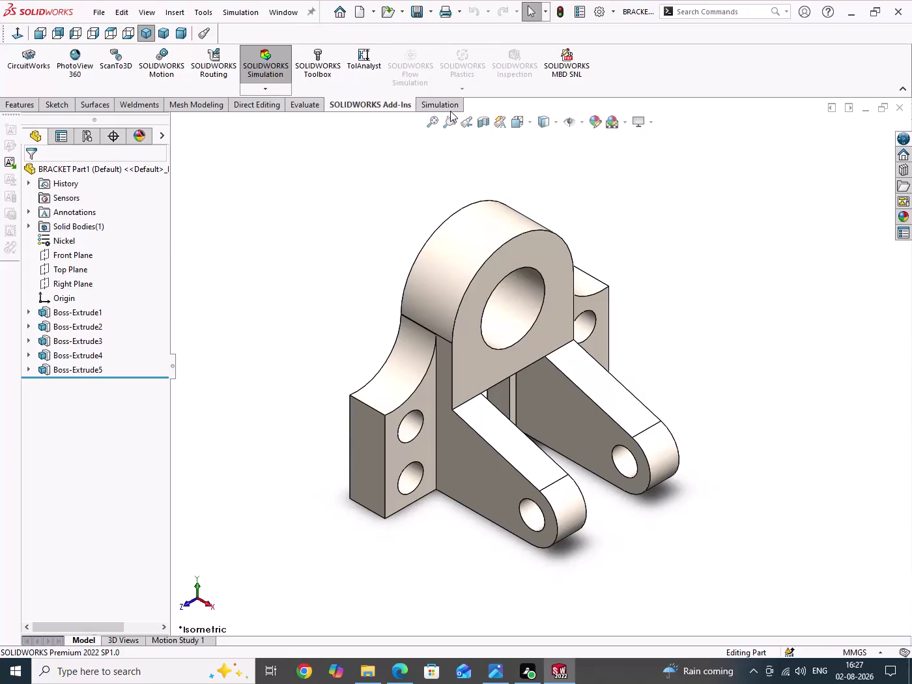
Add a new Static study, Static 1, to the bracket part and bring up its material library.
click(451, 109)
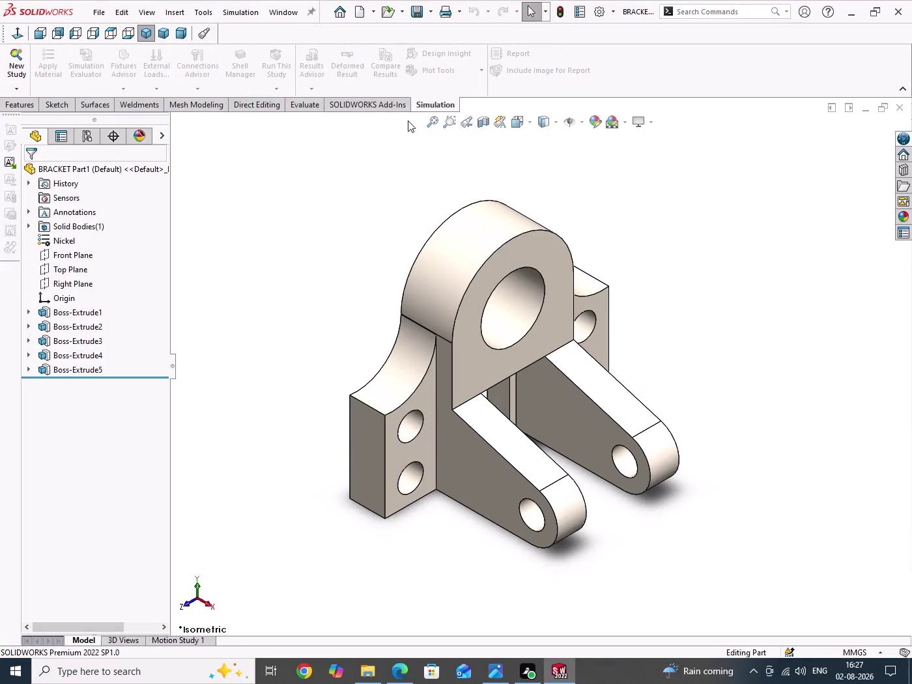
click(19, 65)
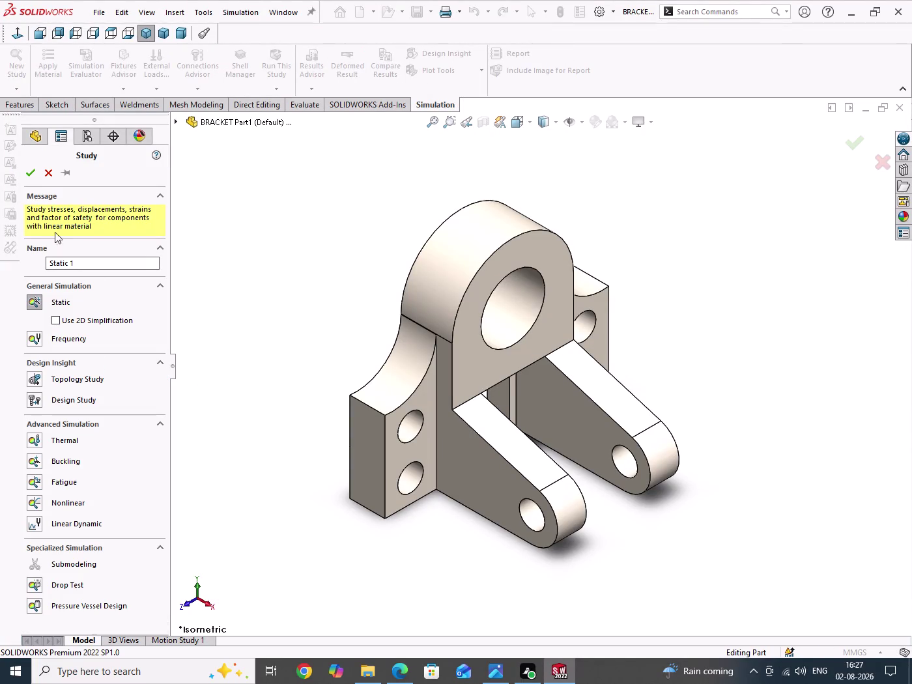
click(31, 175)
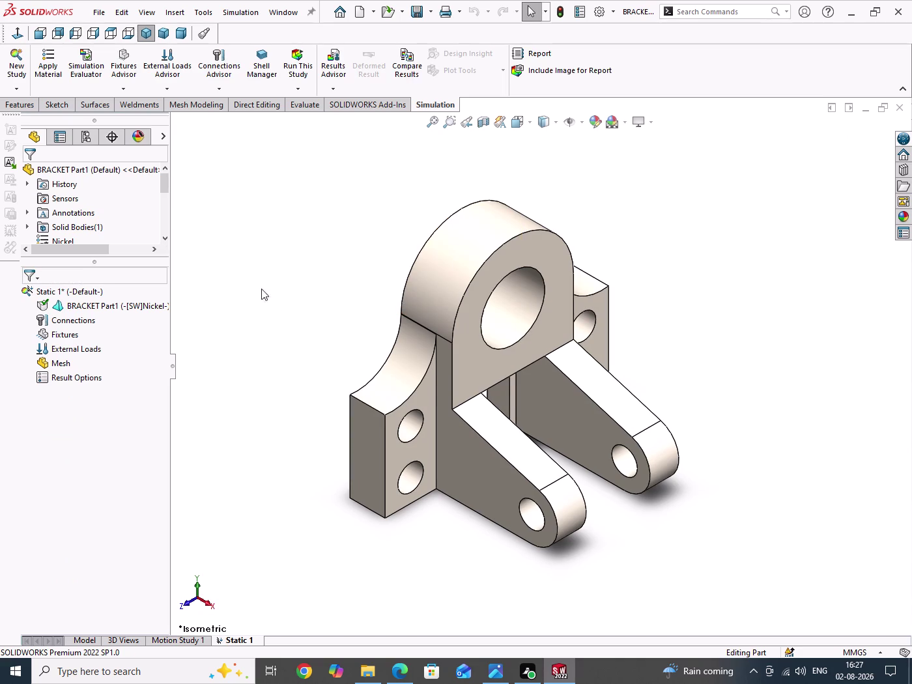
click(45, 68)
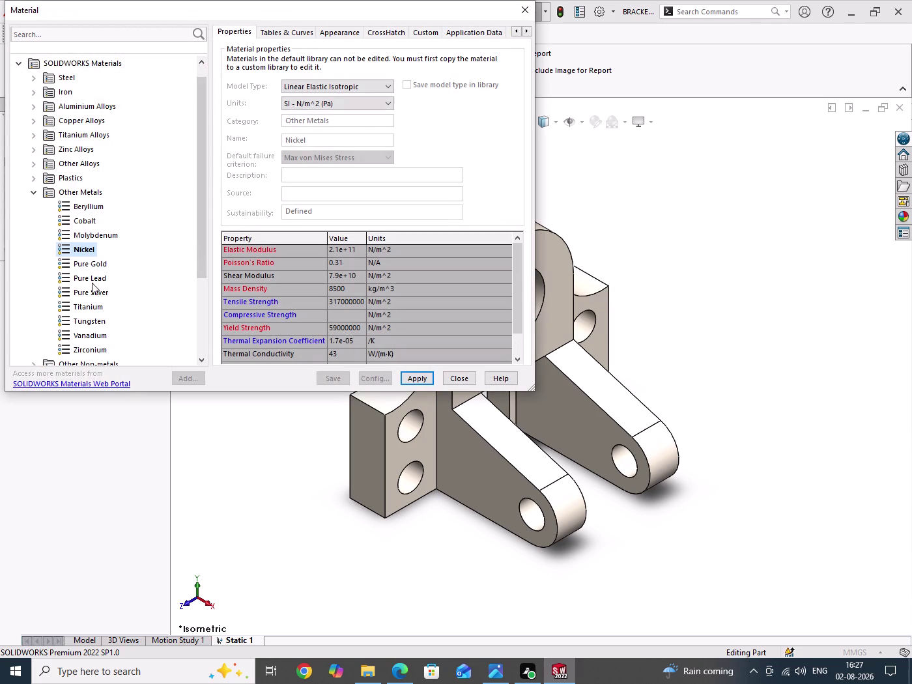
Apply Nickel from the Other Metals library to the bracket in Static 1.
click(88, 321)
scroll(down, 3)
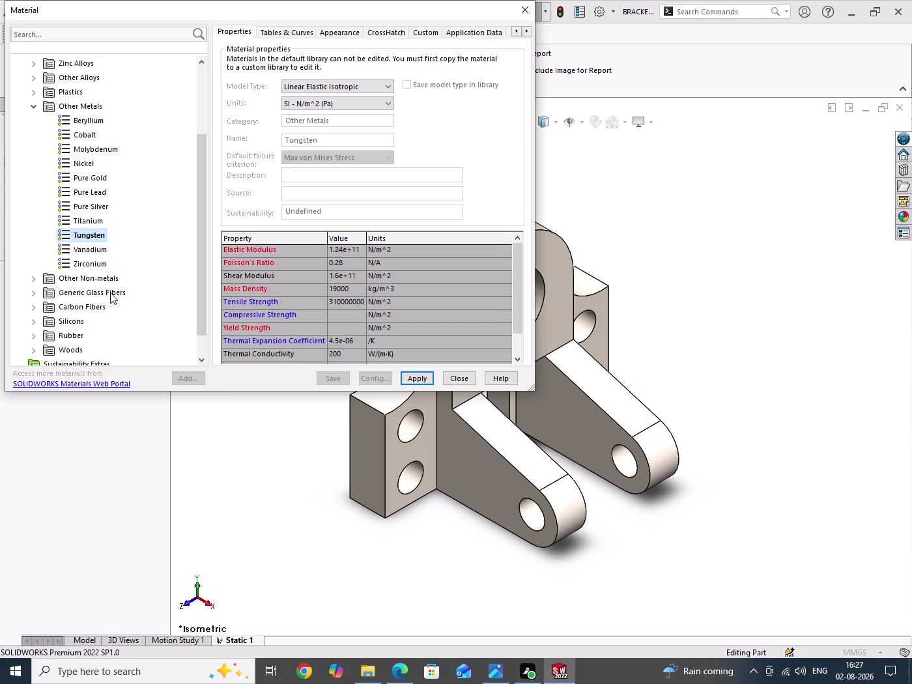
click(85, 165)
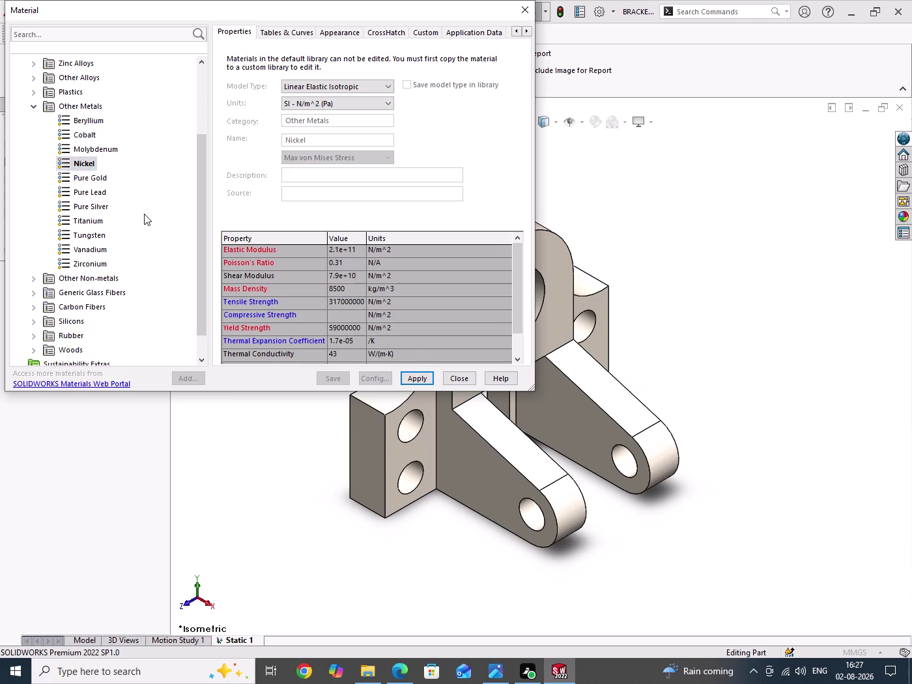
click(414, 381)
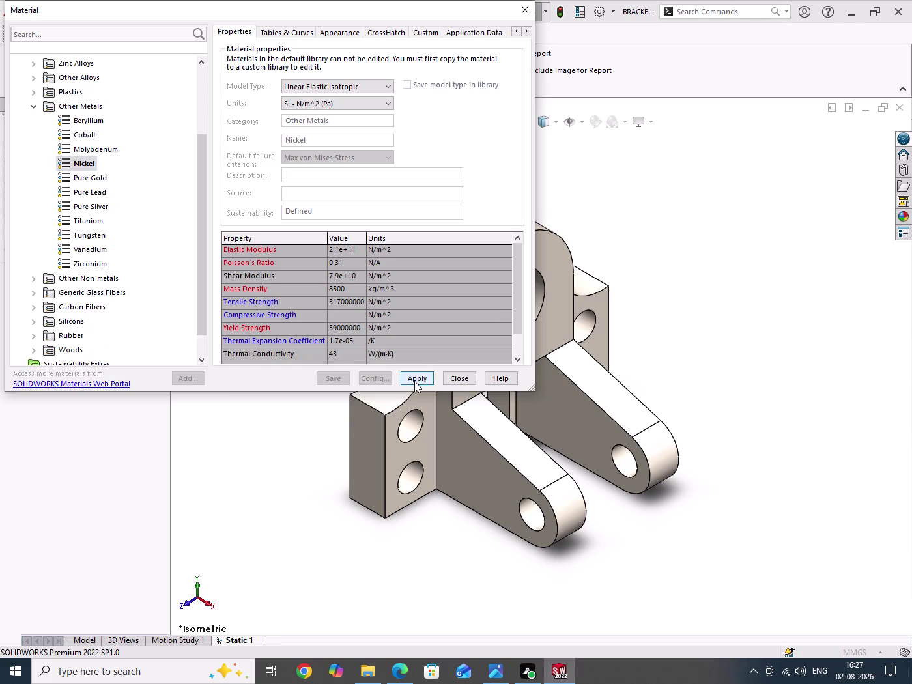
click(464, 382)
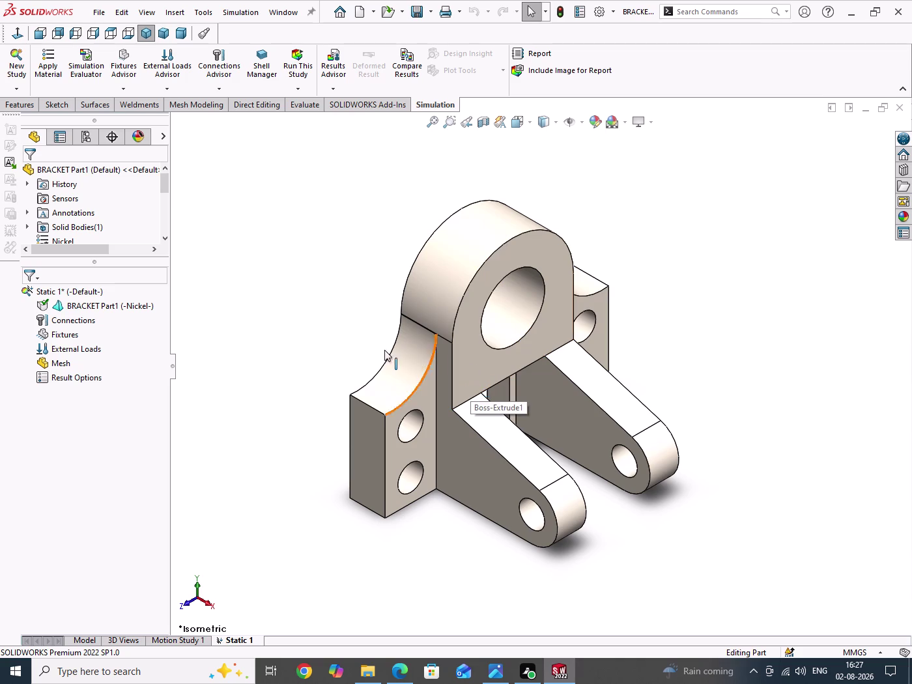
click(130, 92)
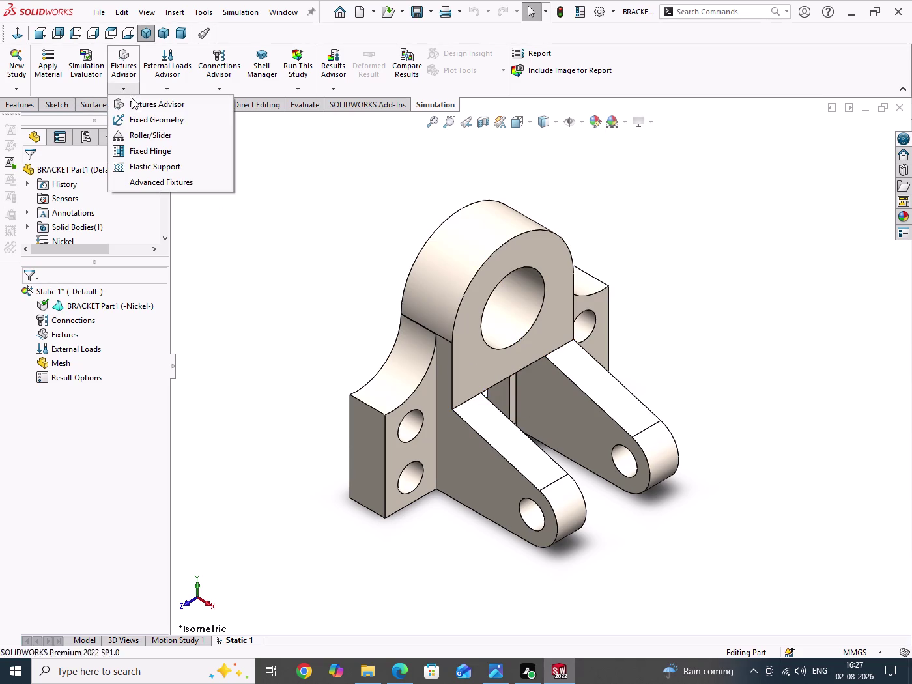
Restrain the four mounting-hole faces with Fixed Geometry (Fixed-1) and return to isometric view.
click(141, 120)
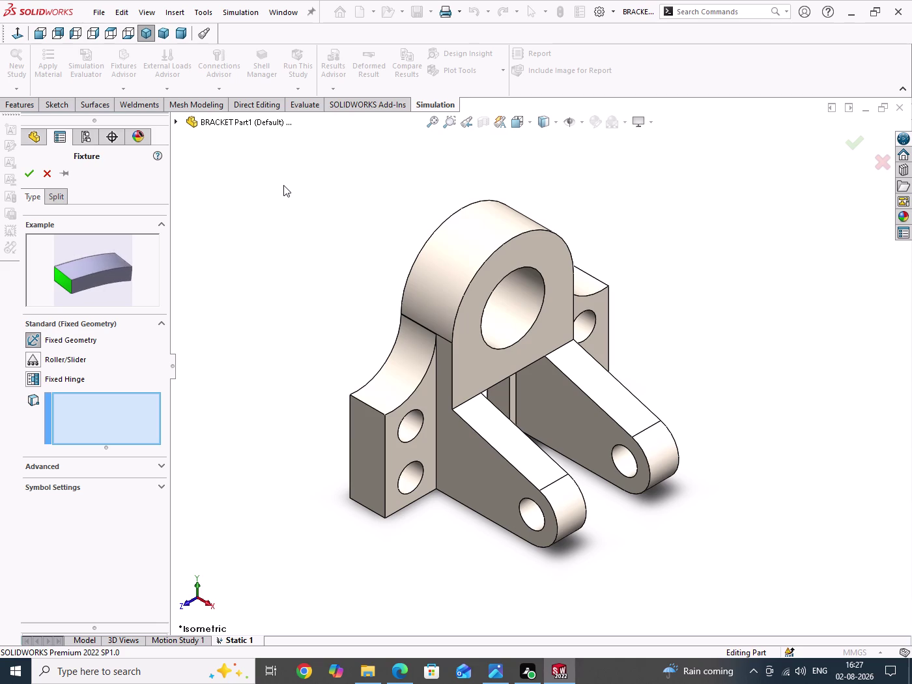
click(413, 430)
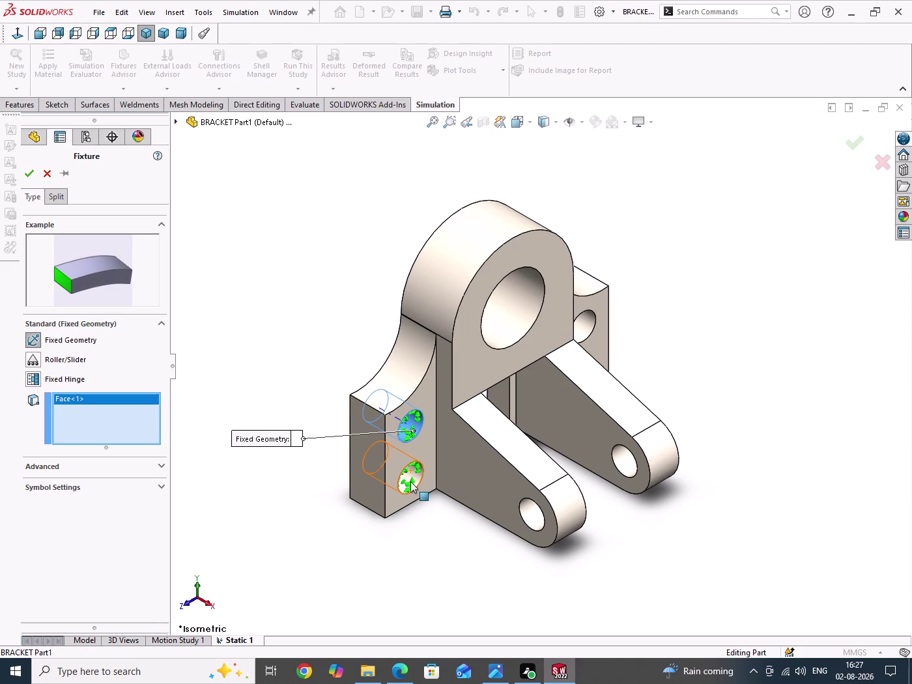
click(410, 482)
middle_drag(726, 489, 642, 470)
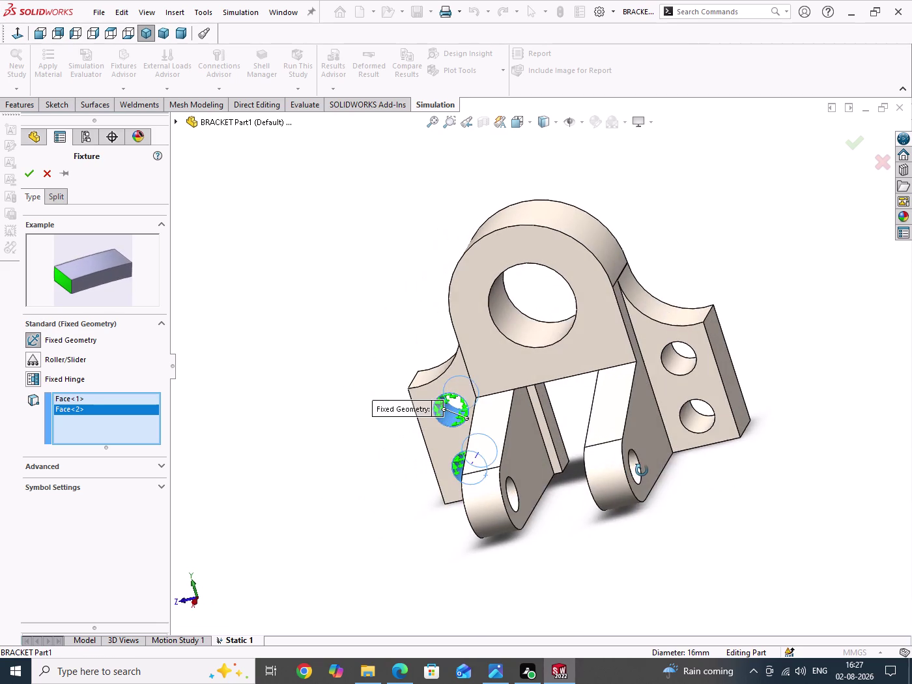
middle_drag(642, 470, 646, 474)
click(703, 419)
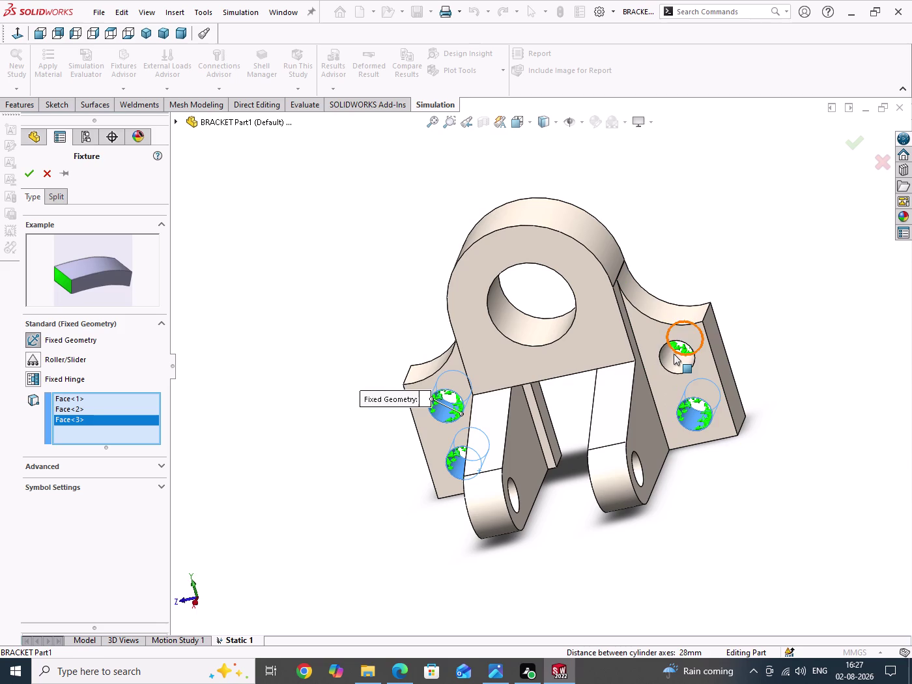
click(673, 358)
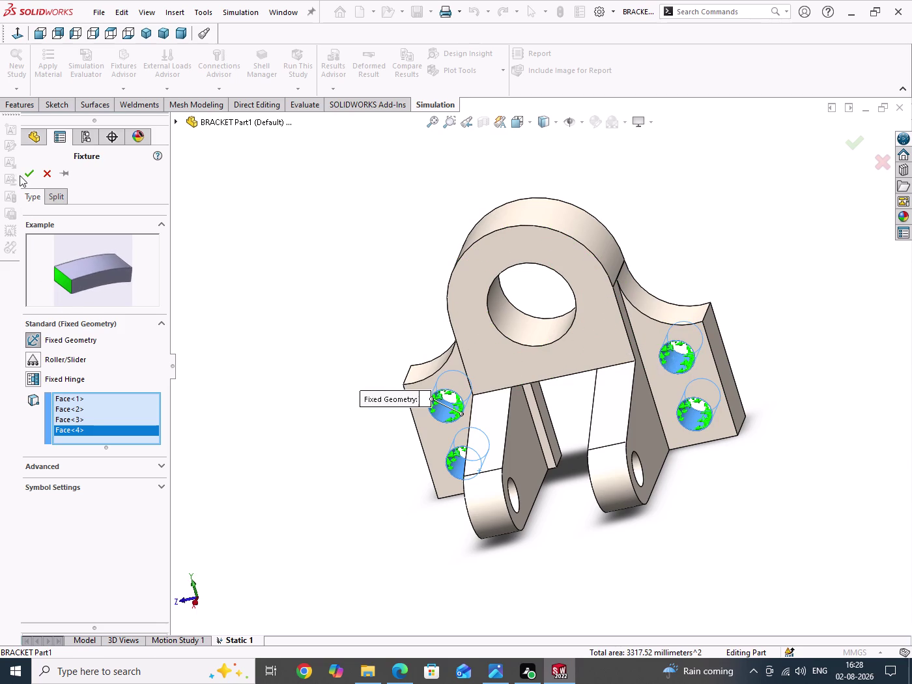
click(26, 175)
click(280, 280)
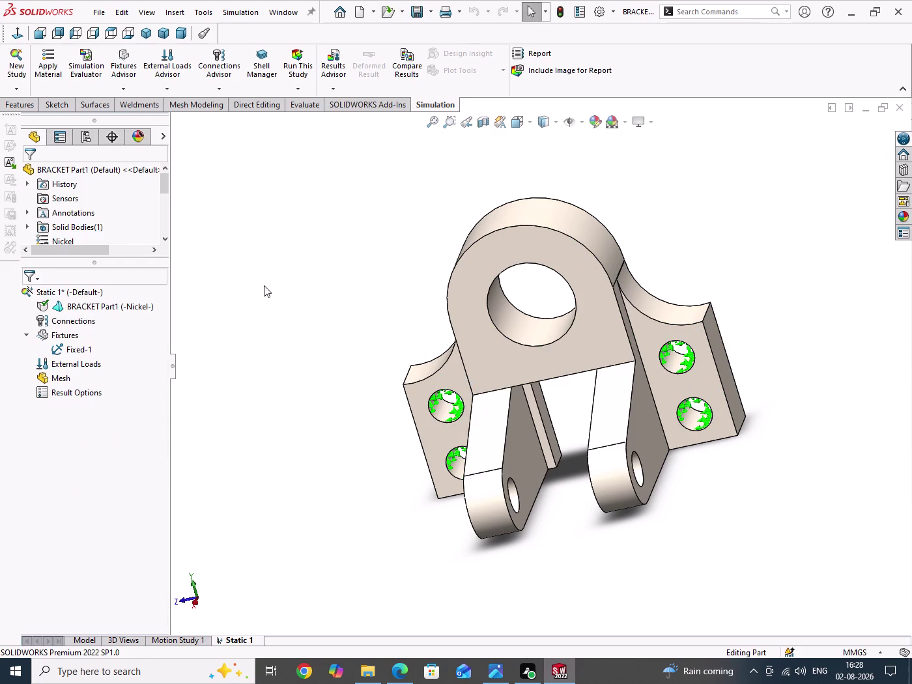
click(150, 35)
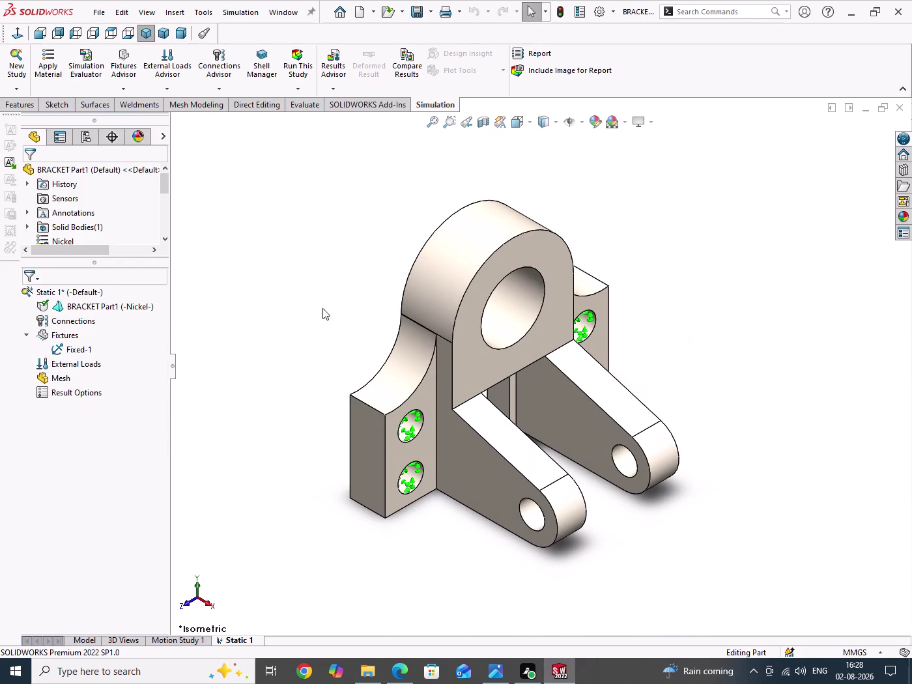
drag(308, 296, 319, 398)
Start a Force load on the two lug hole faces.
click(170, 91)
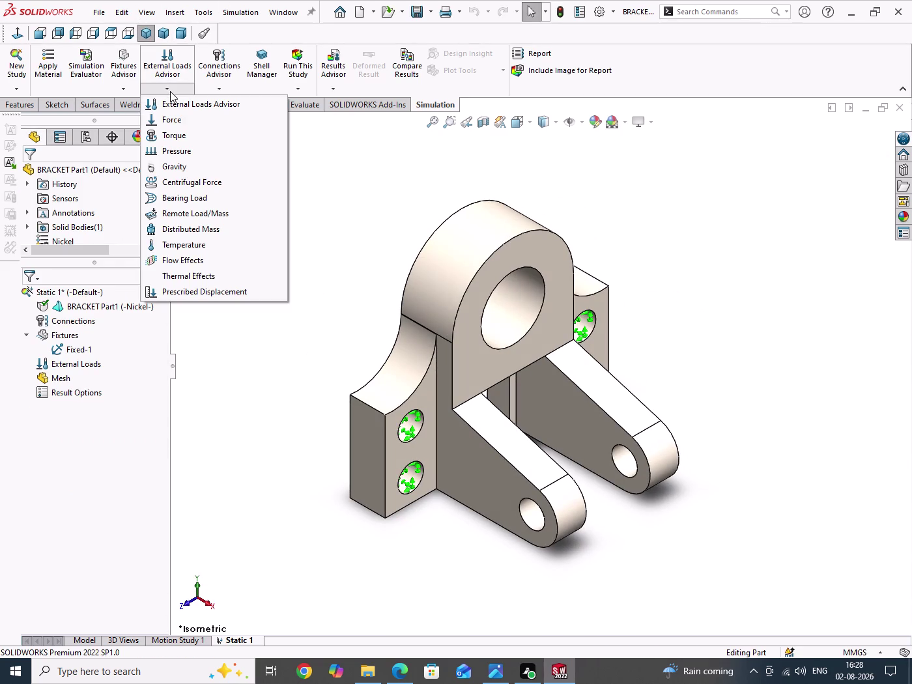
click(178, 122)
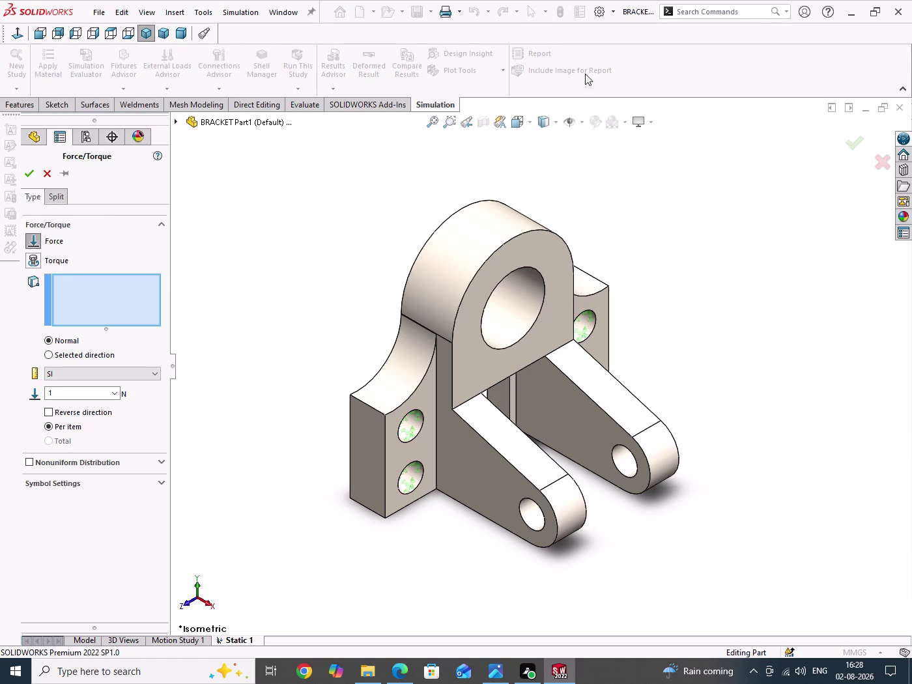
click(529, 518)
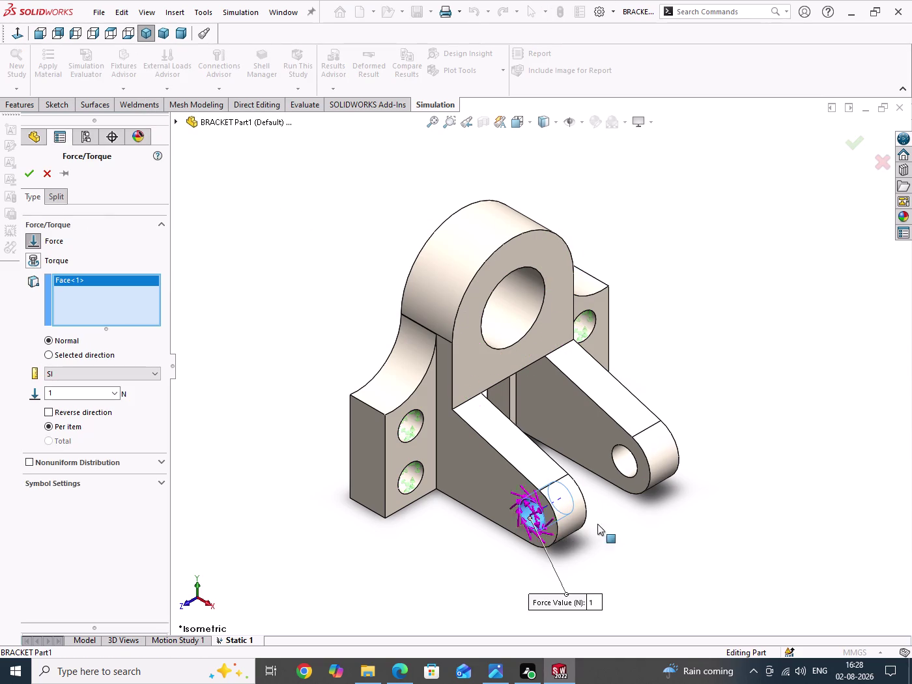
click(627, 463)
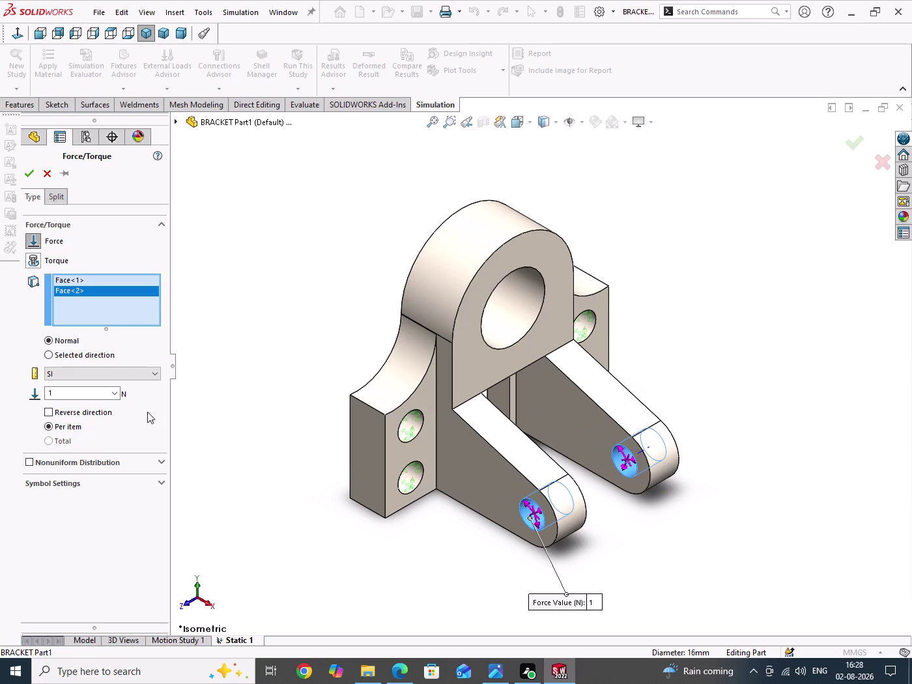
Compute 100 × 9.81 = 981 in Calculator and select the force value box.
double_click(67, 393)
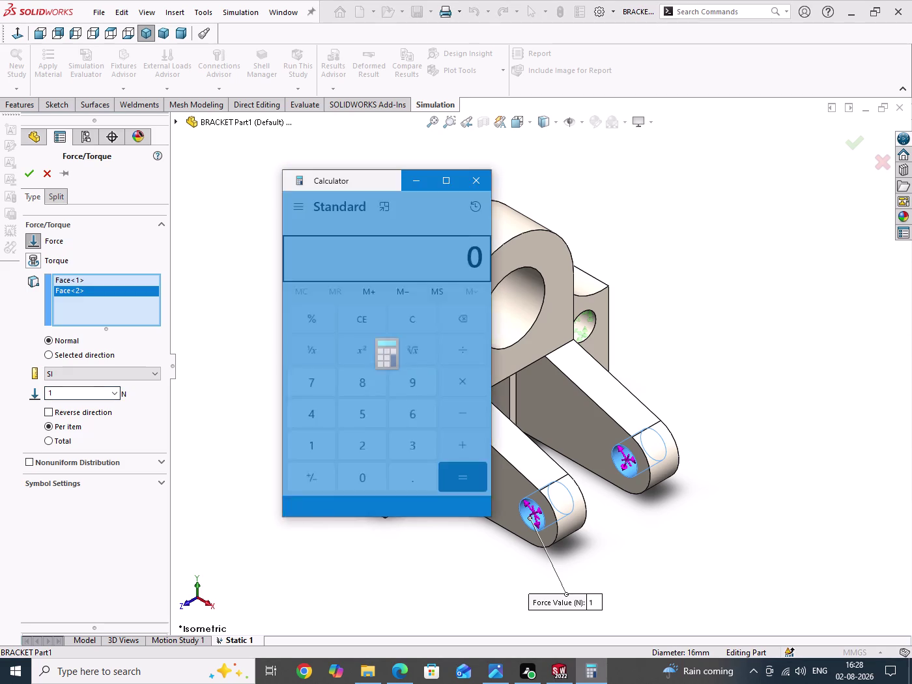
click(328, 462)
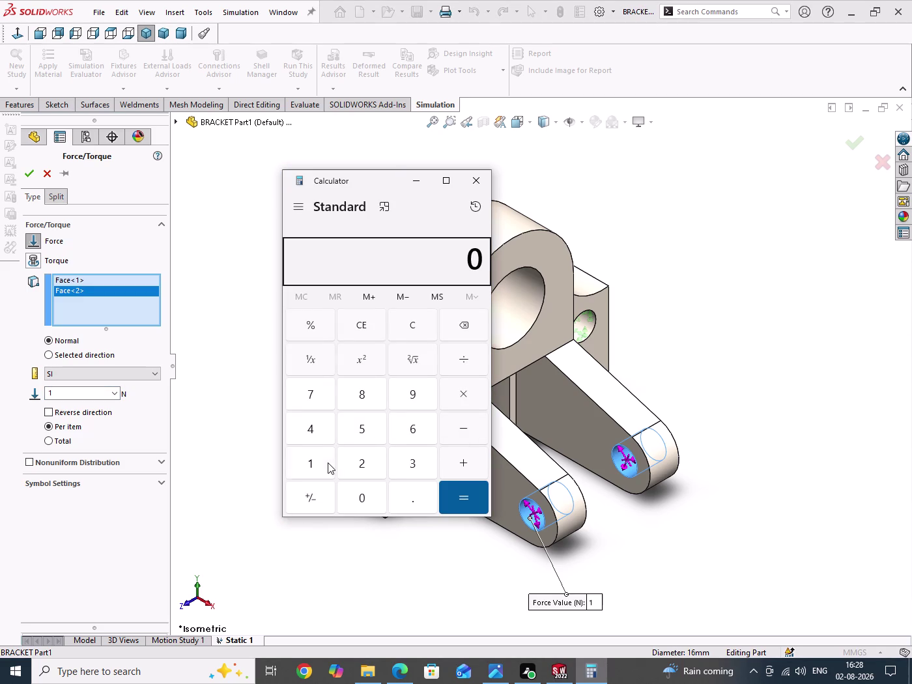
double_click(377, 506)
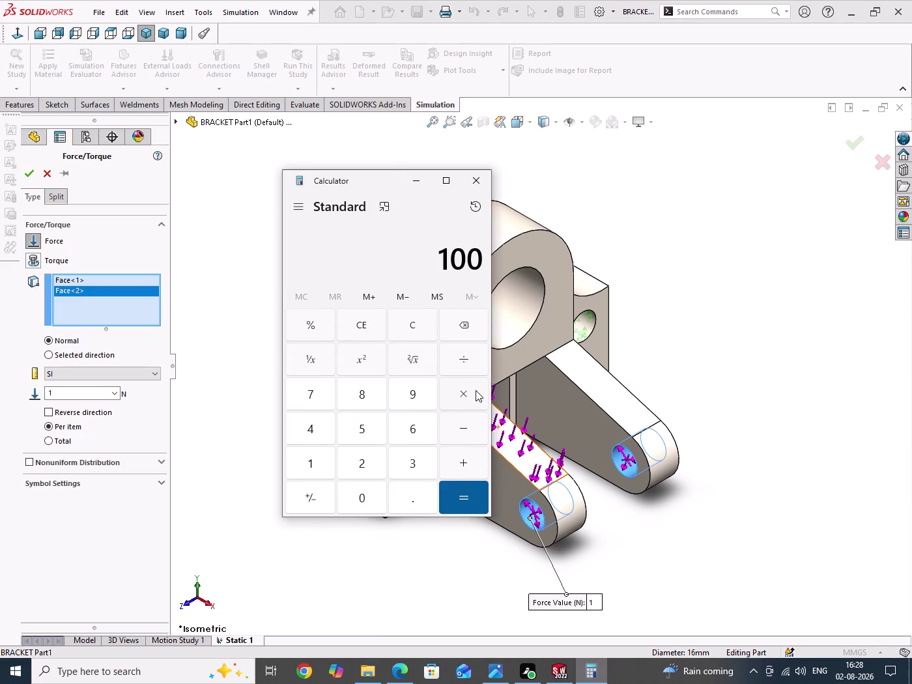
click(475, 391)
click(421, 399)
click(402, 495)
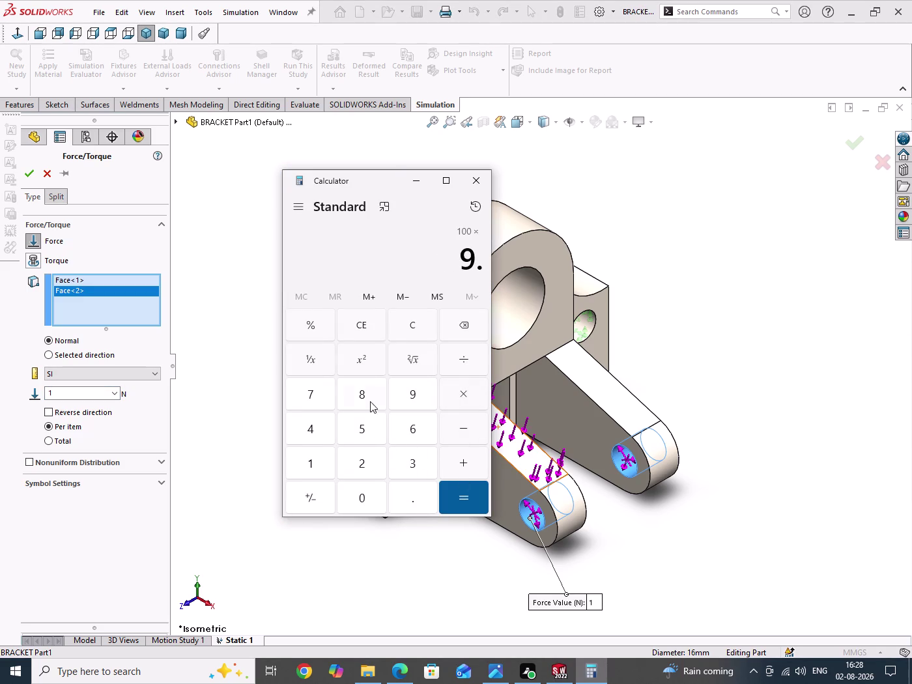
click(368, 393)
click(311, 468)
click(453, 496)
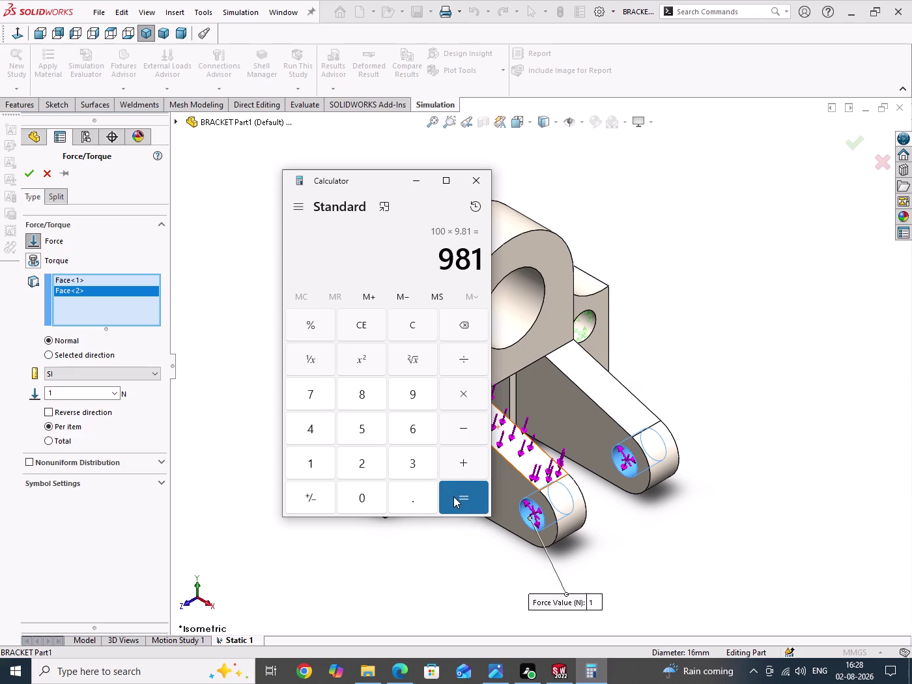
click(416, 182)
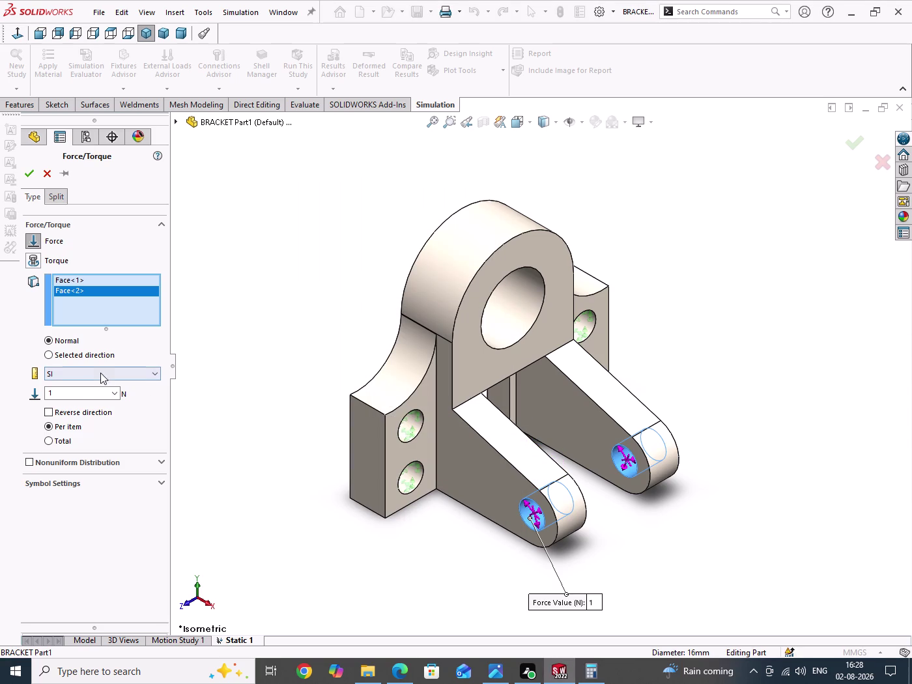
double_click(73, 395)
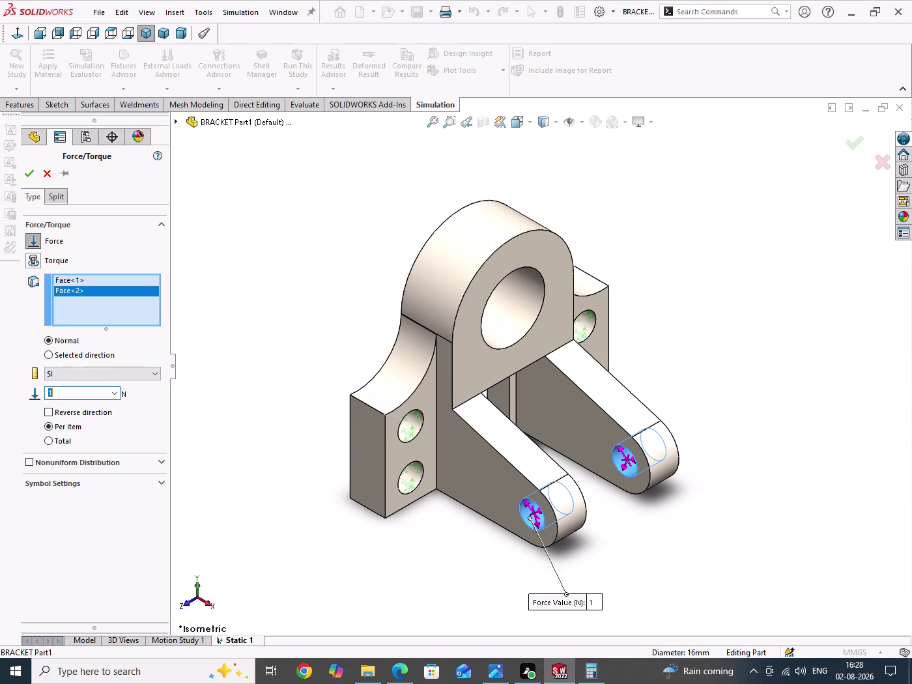
Enter 981, then compute 50 × 9.81 = 490.5 in Calculator.
text(981)
click(593, 674)
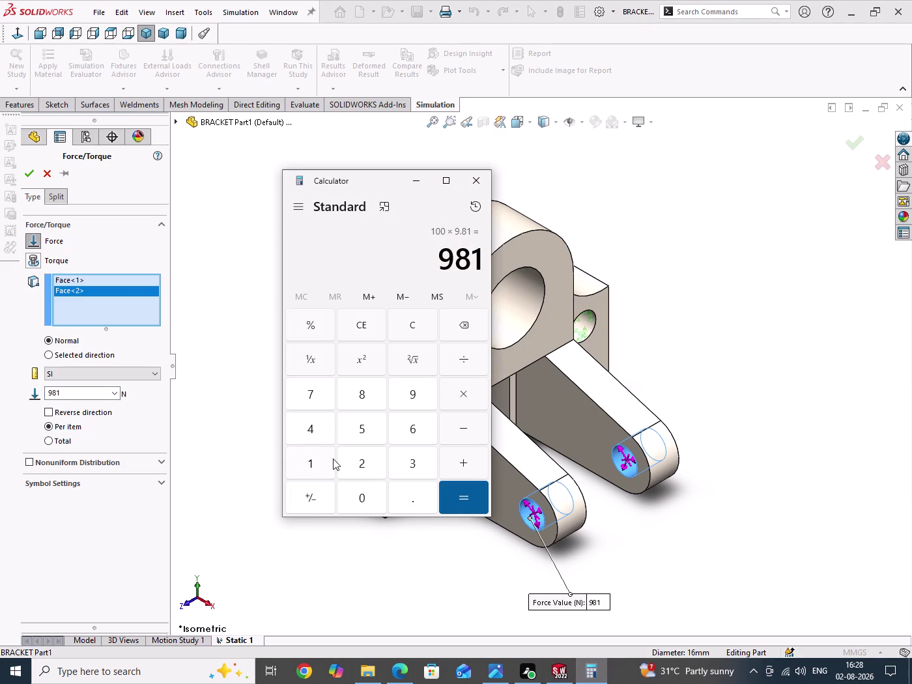
click(349, 319)
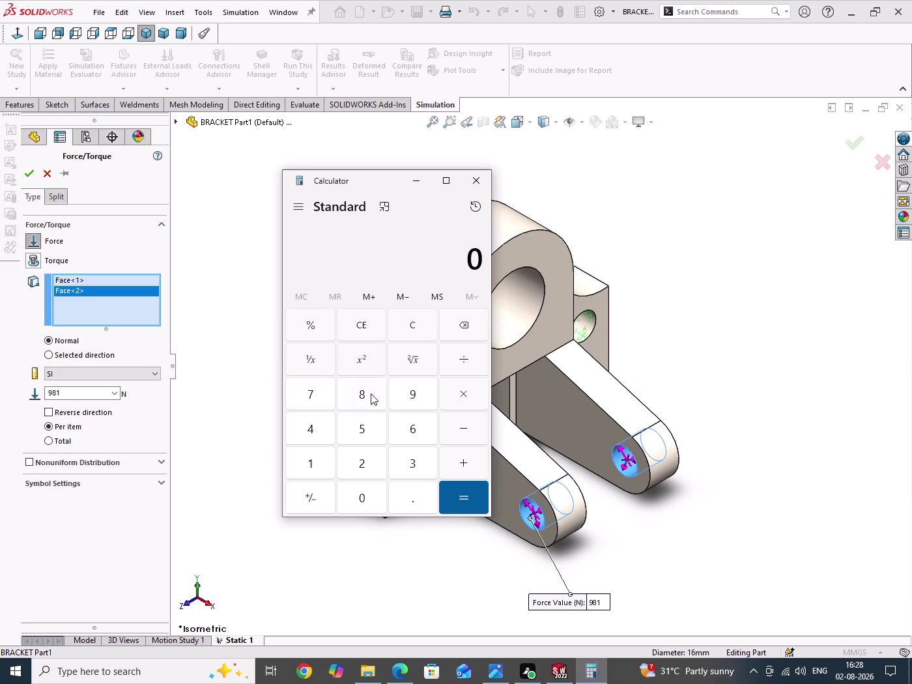
click(374, 424)
click(372, 503)
click(468, 389)
click(395, 385)
click(426, 497)
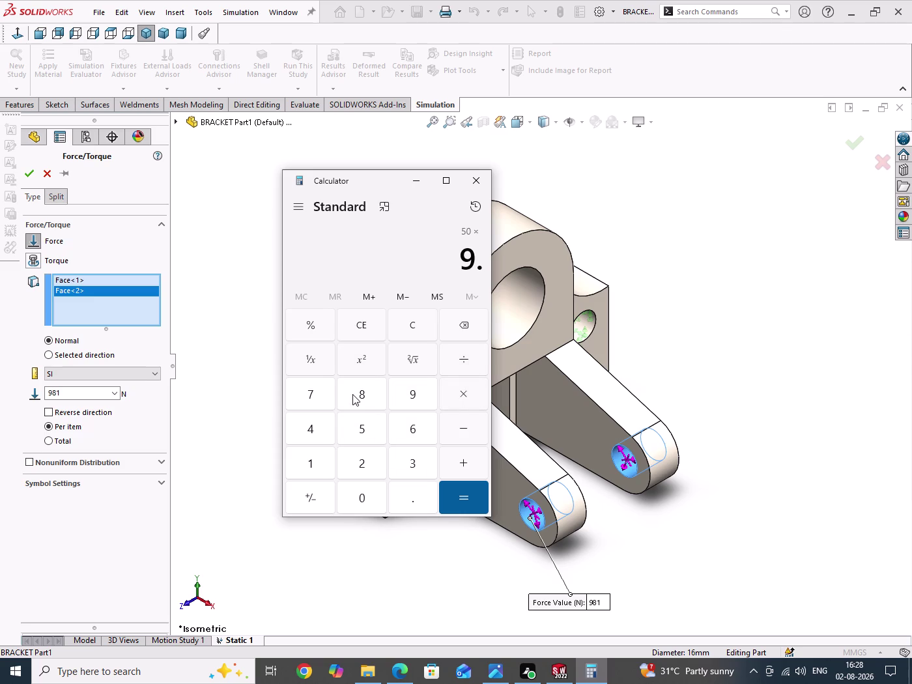
click(352, 394)
click(318, 471)
click(451, 503)
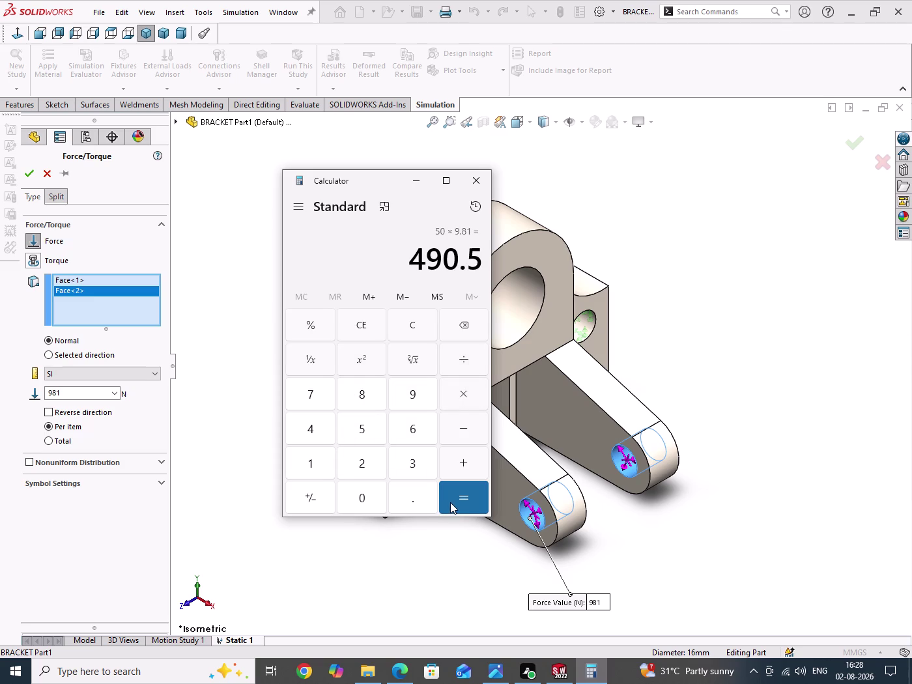
Replace the force value with 490.5 N and accept Force-1.
click(419, 177)
double_click(78, 391)
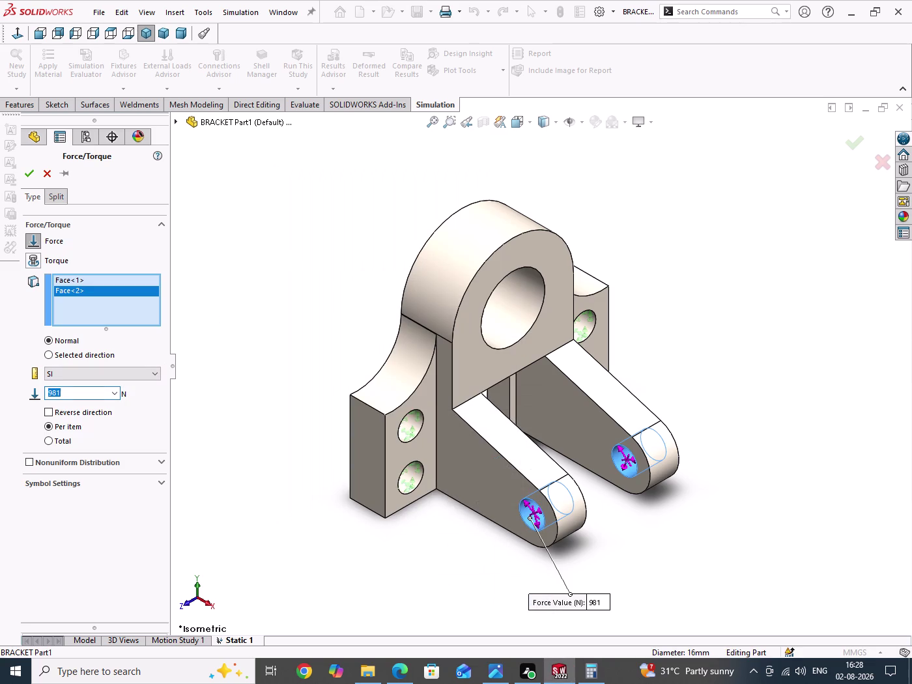
text(490)
text(.5)
key(Return)
click(26, 177)
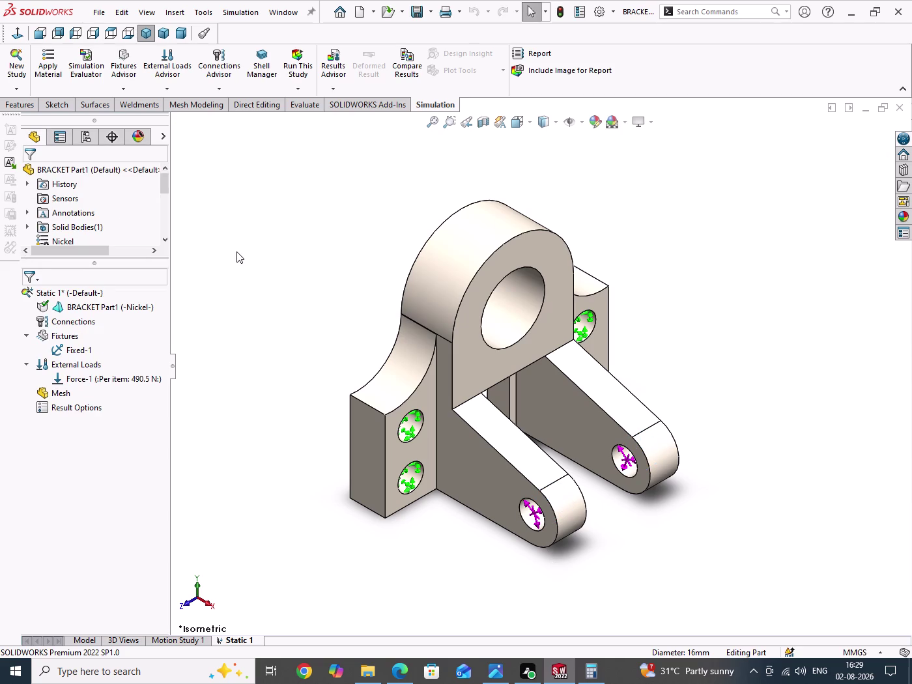
drag(287, 216, 312, 466)
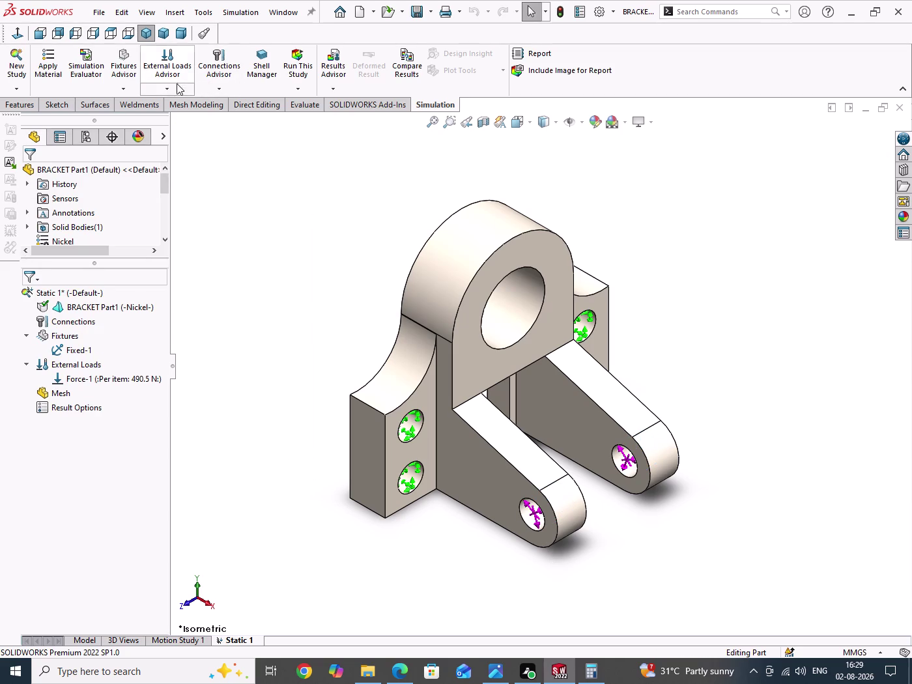
Start a new Force load on the bracket's upper hole face.
click(173, 89)
click(188, 125)
click(525, 313)
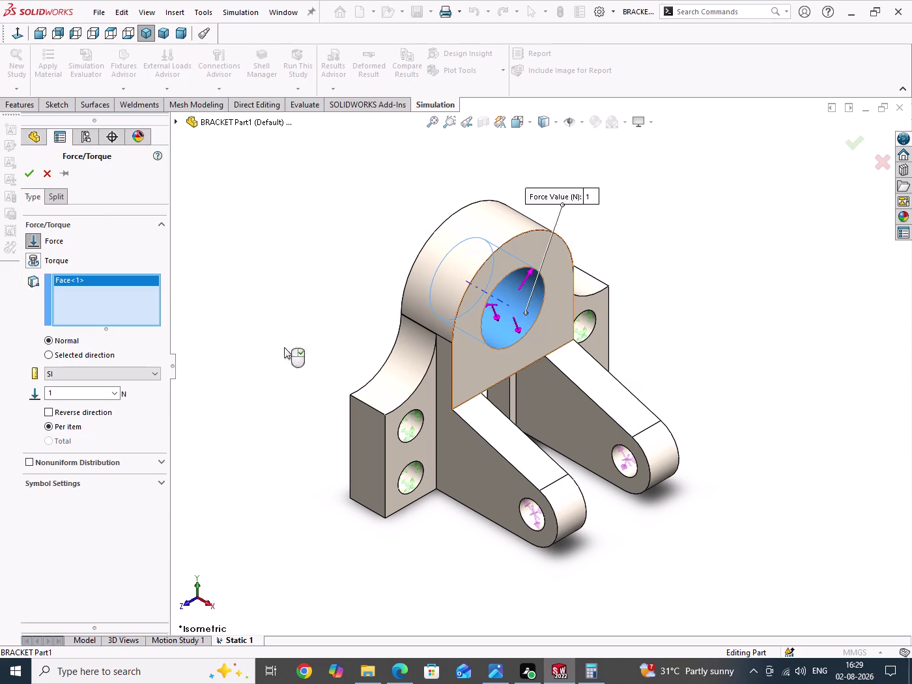
double_click(75, 394)
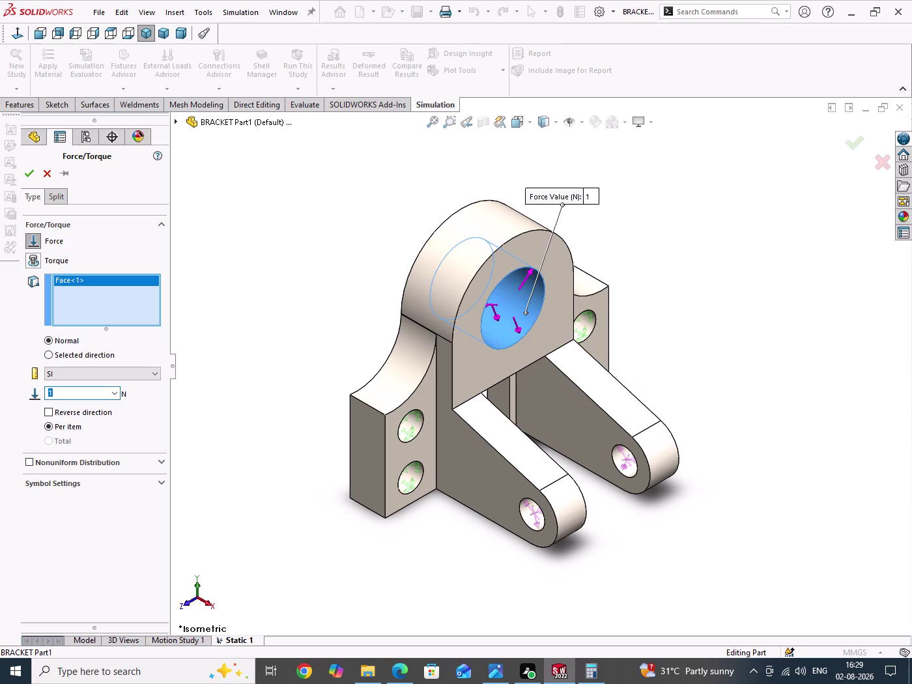
Compute 100 × 9.81 = 981 in Calculator.
click(595, 676)
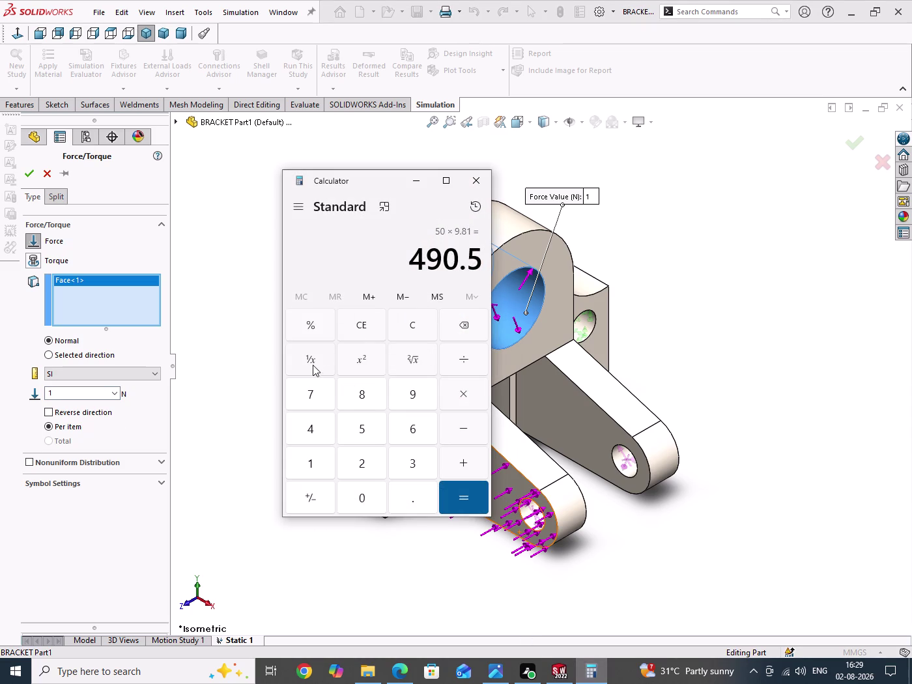
click(358, 332)
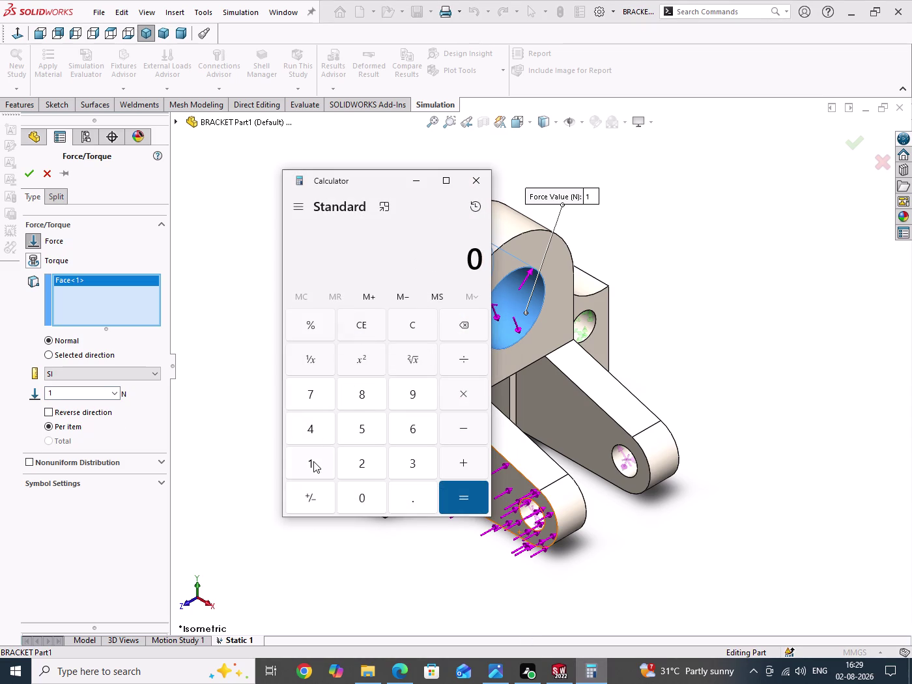
click(314, 461)
double_click(356, 495)
click(471, 387)
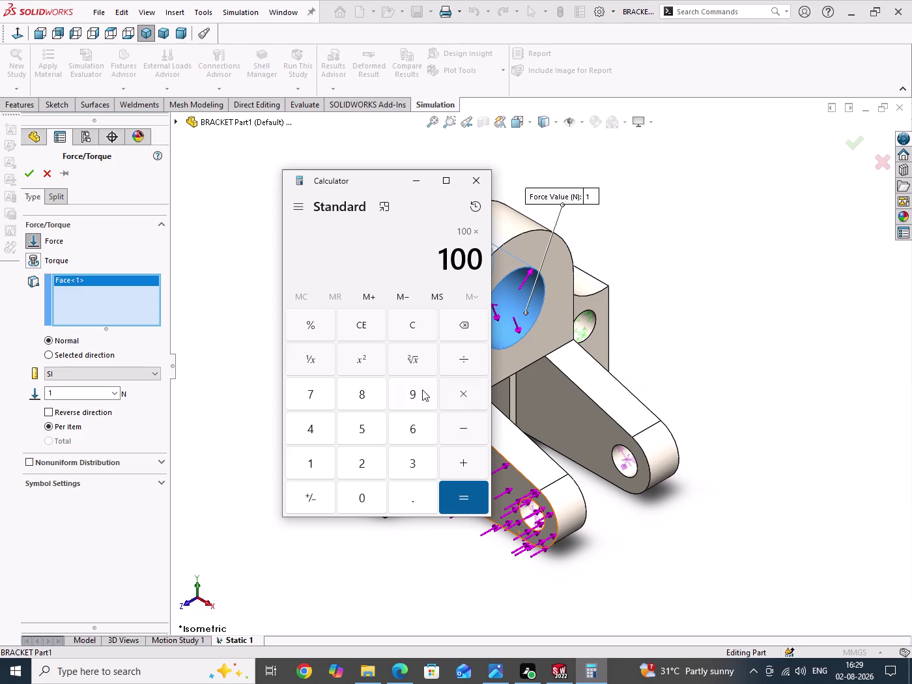
click(418, 388)
click(415, 499)
click(366, 391)
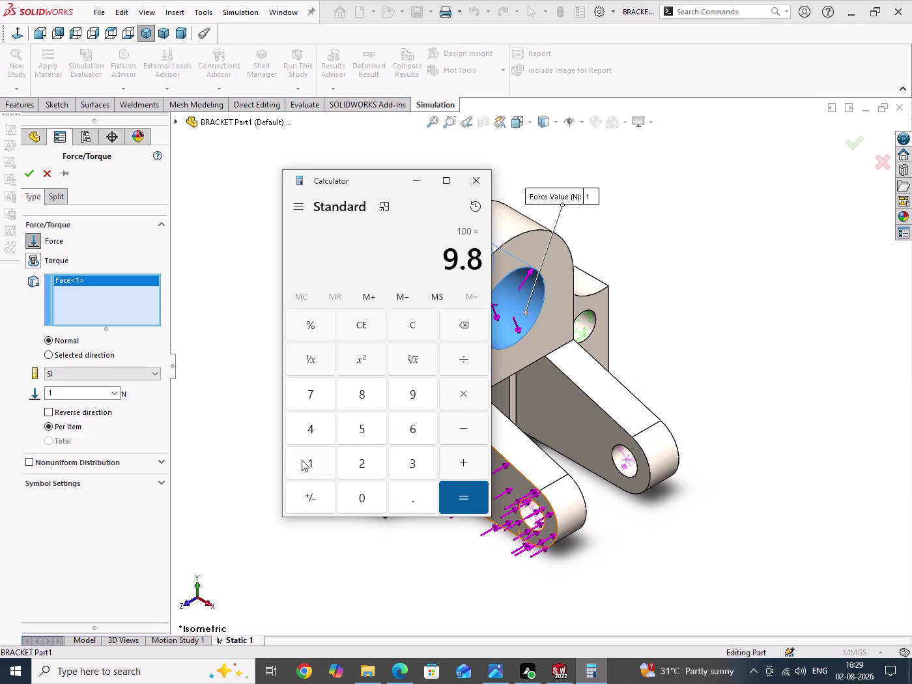
click(301, 460)
click(451, 503)
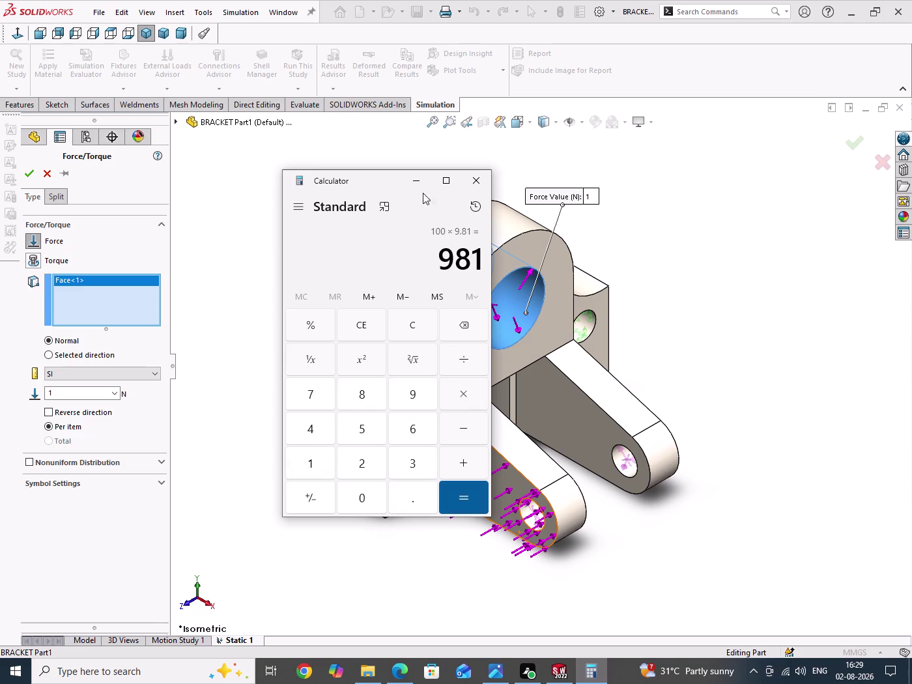
click(414, 182)
Set Force-2 to 981 N, accept it, and run the static study.
double_click(70, 392)
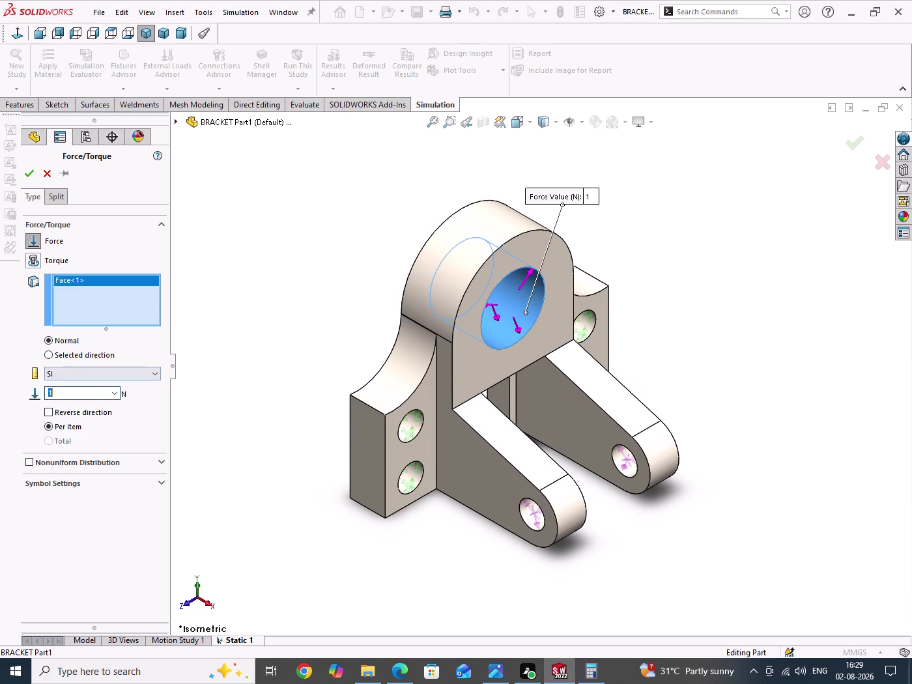
text(98)
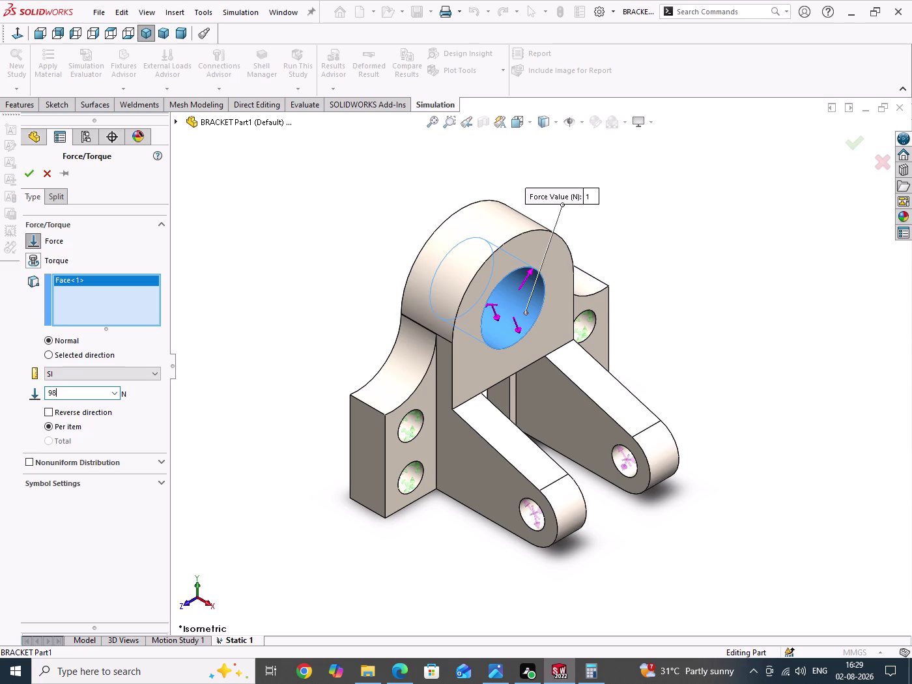
text(1)
key(Return)
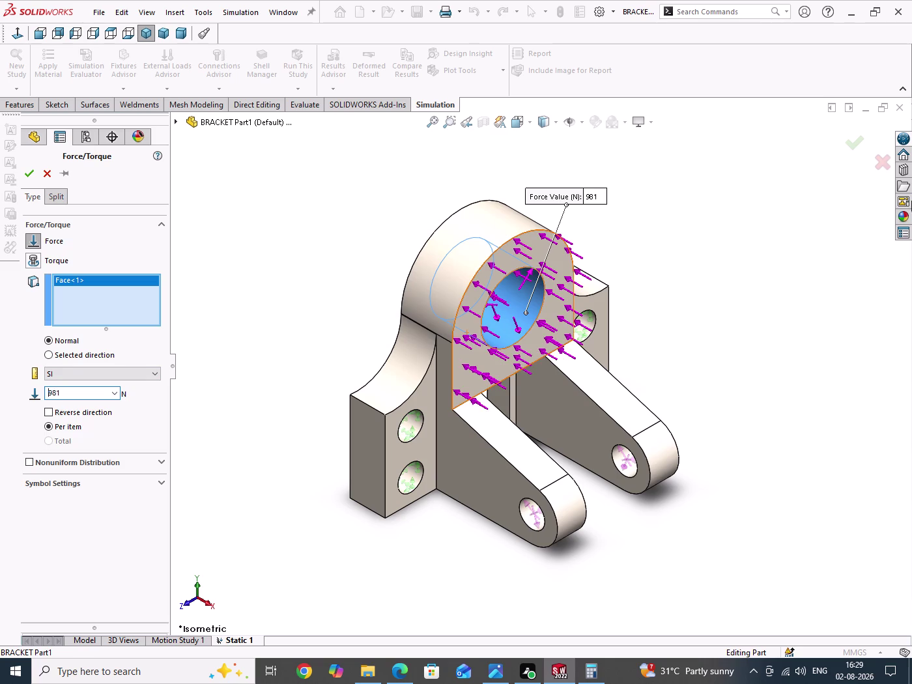
click(29, 173)
click(262, 297)
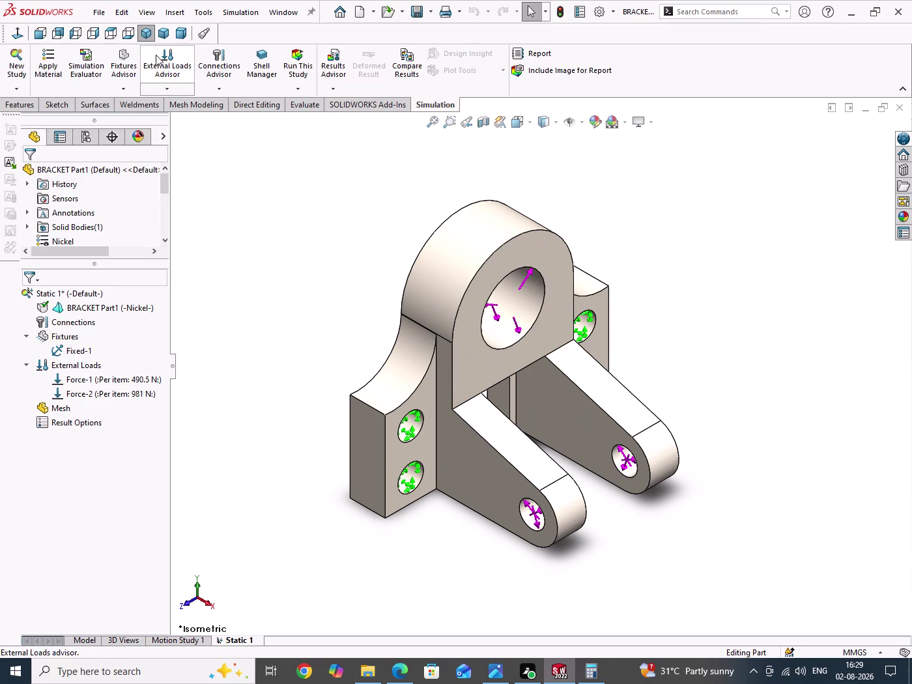
click(295, 63)
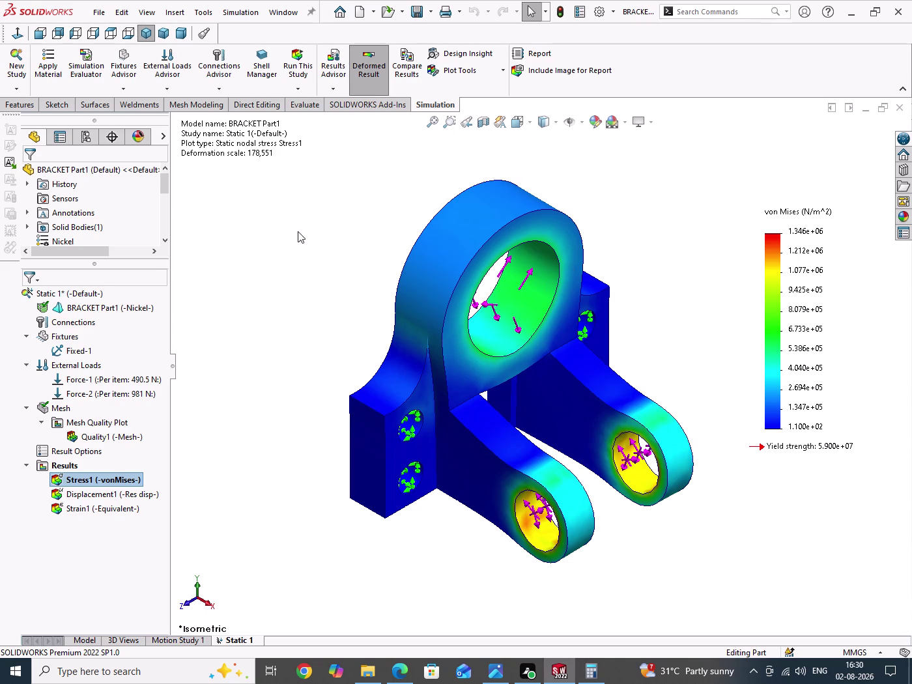
Display the resultant displacement plot of the solved Static 1 study.
double_click(82, 494)
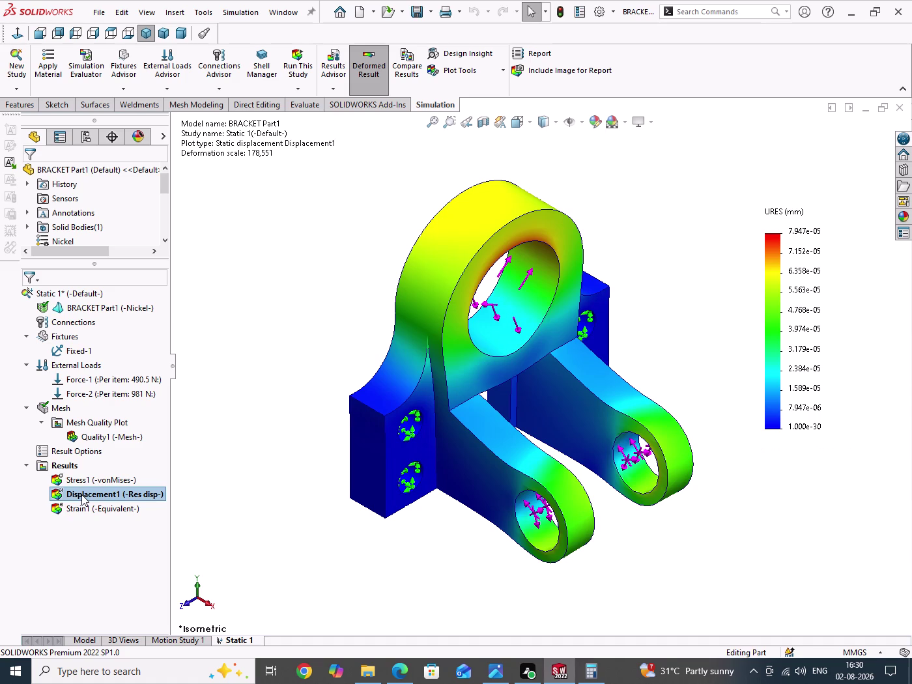
double_click(75, 512)
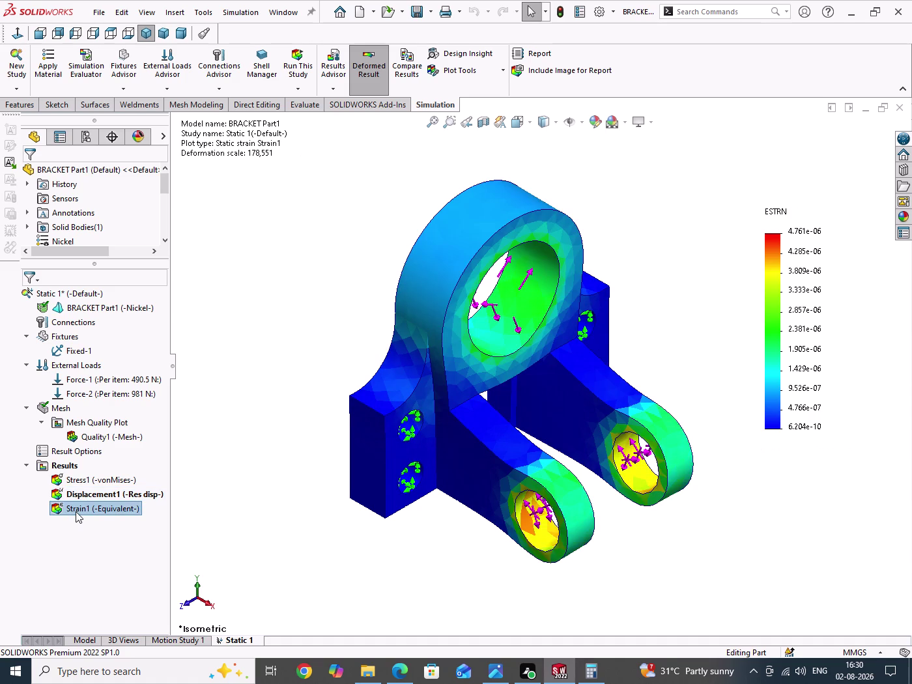
double_click(85, 479)
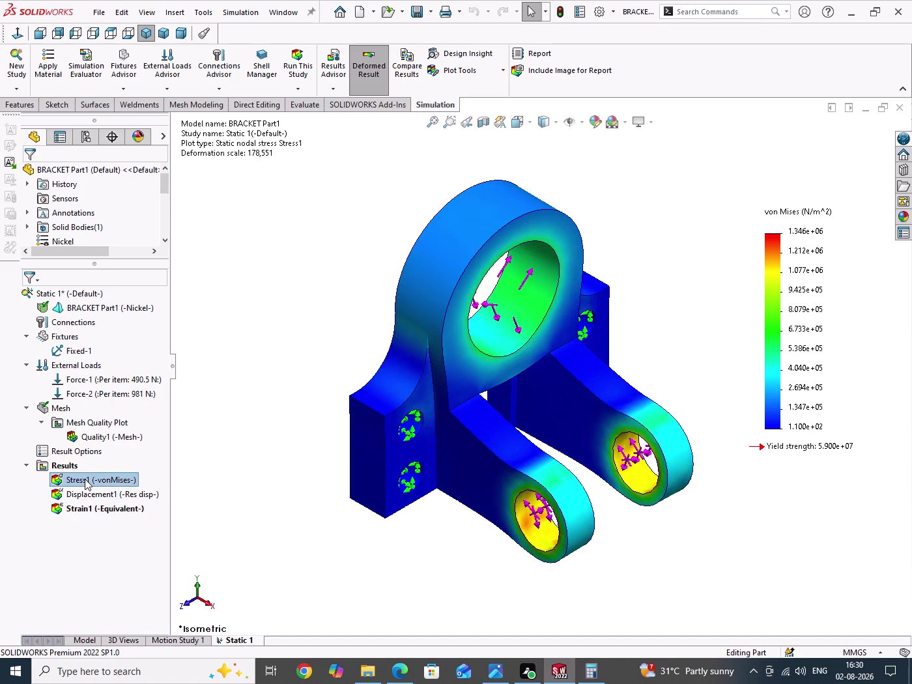
right_click(84, 479)
click(114, 266)
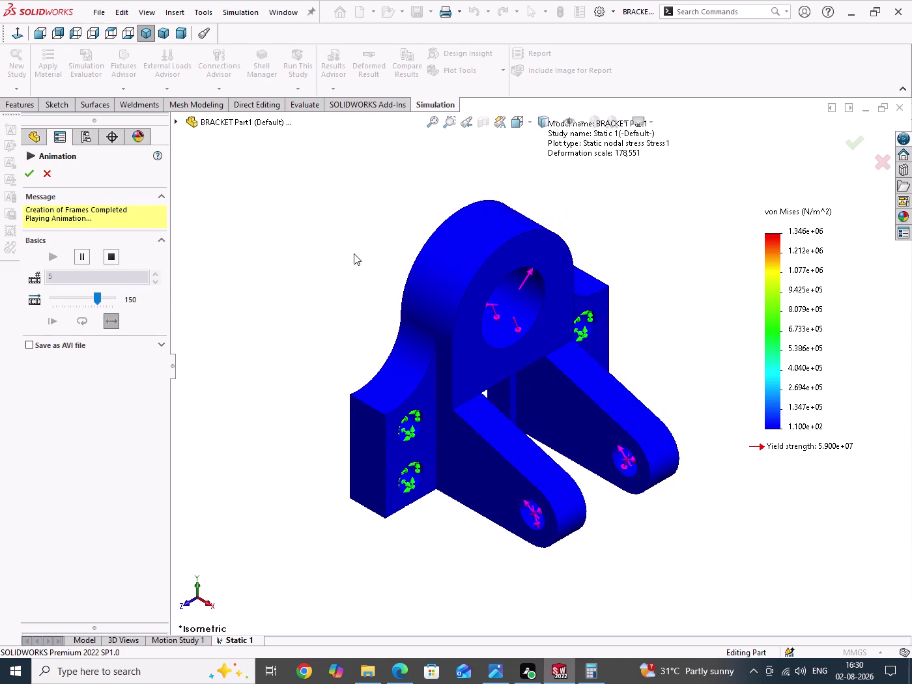
drag(96, 299, 54, 298)
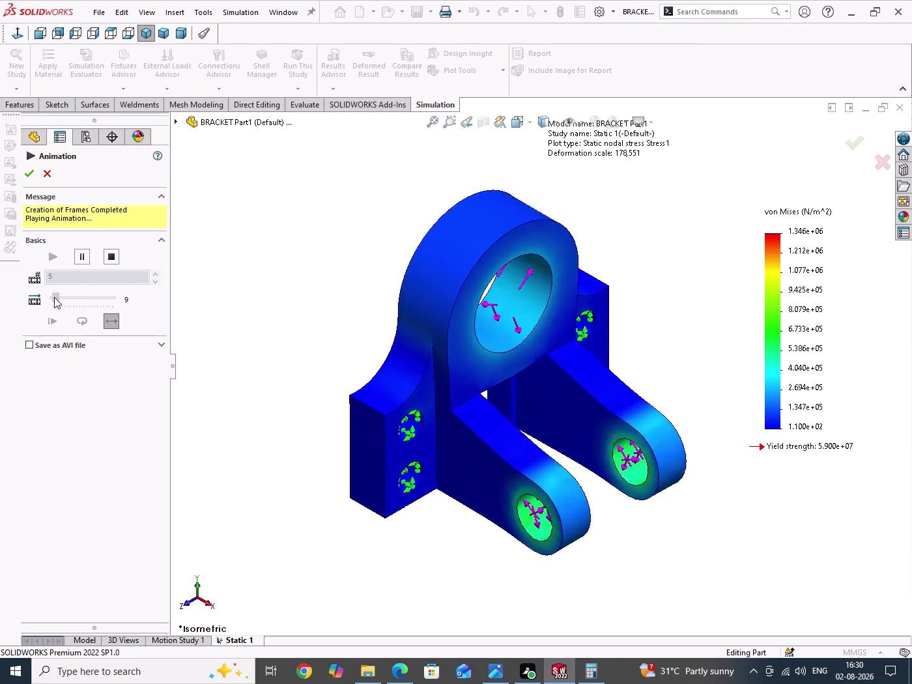
drag(54, 297, 56, 297)
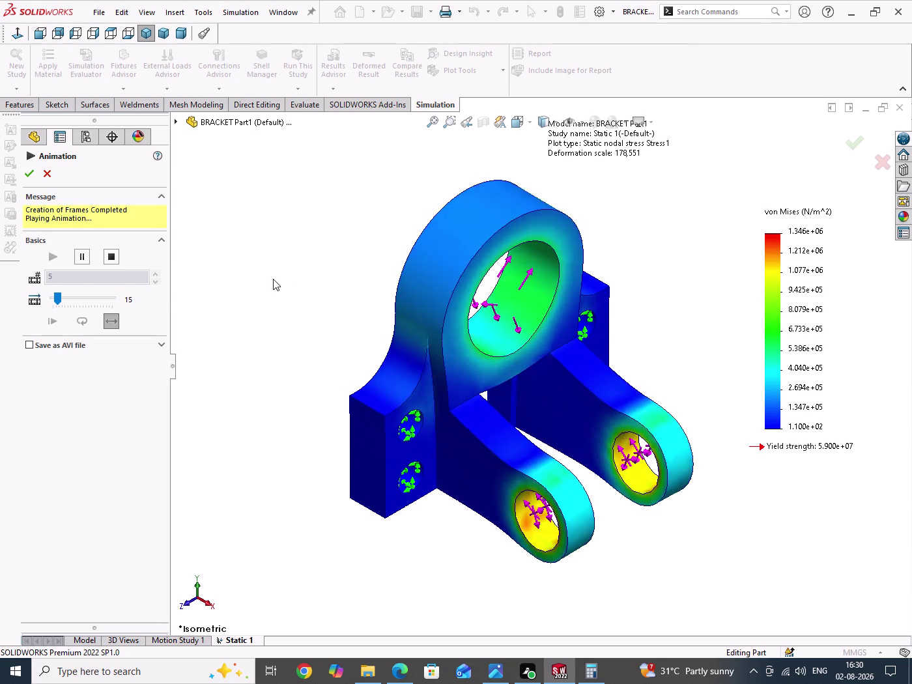
click(112, 255)
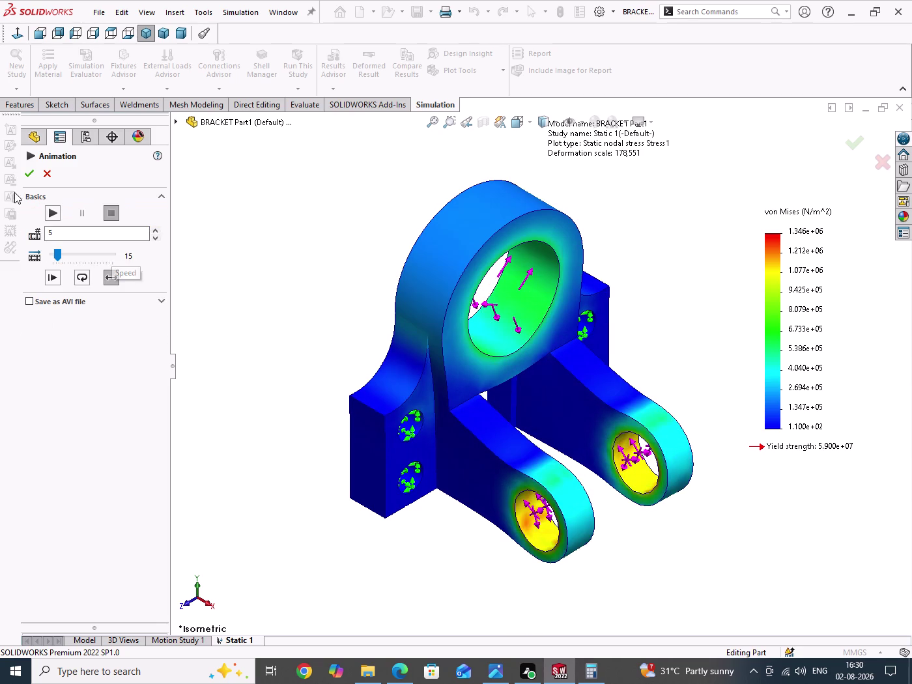
click(46, 177)
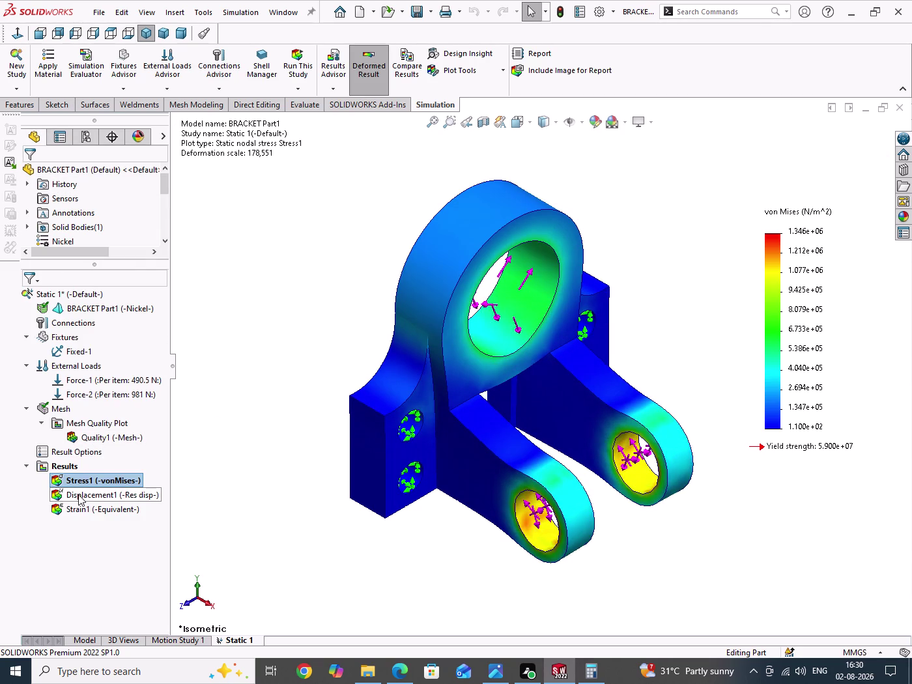
Animate the displacement plot, then stop and close the animation.
double_click(79, 494)
right_click(78, 495)
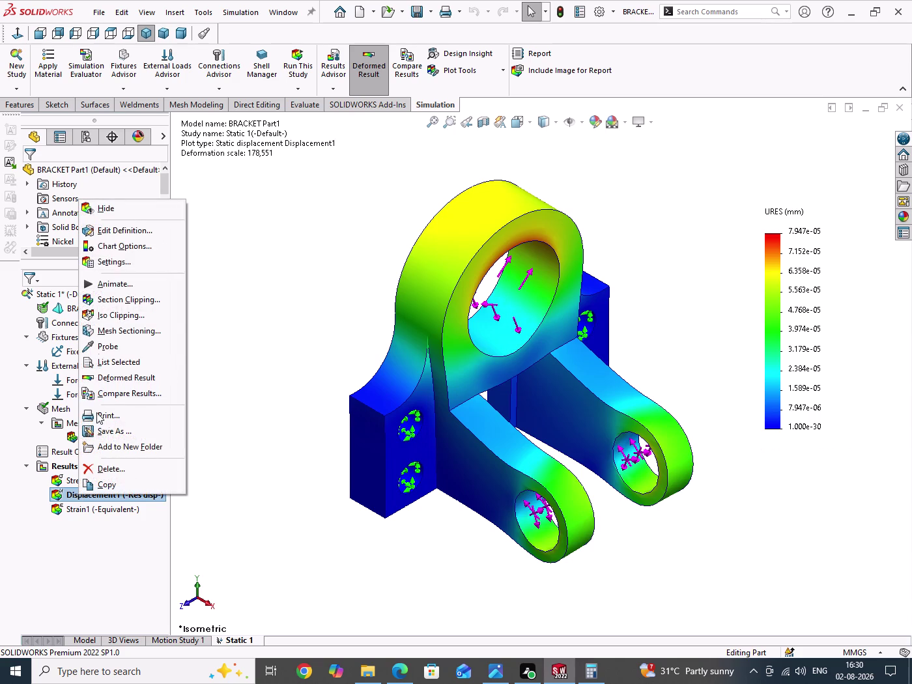
click(115, 287)
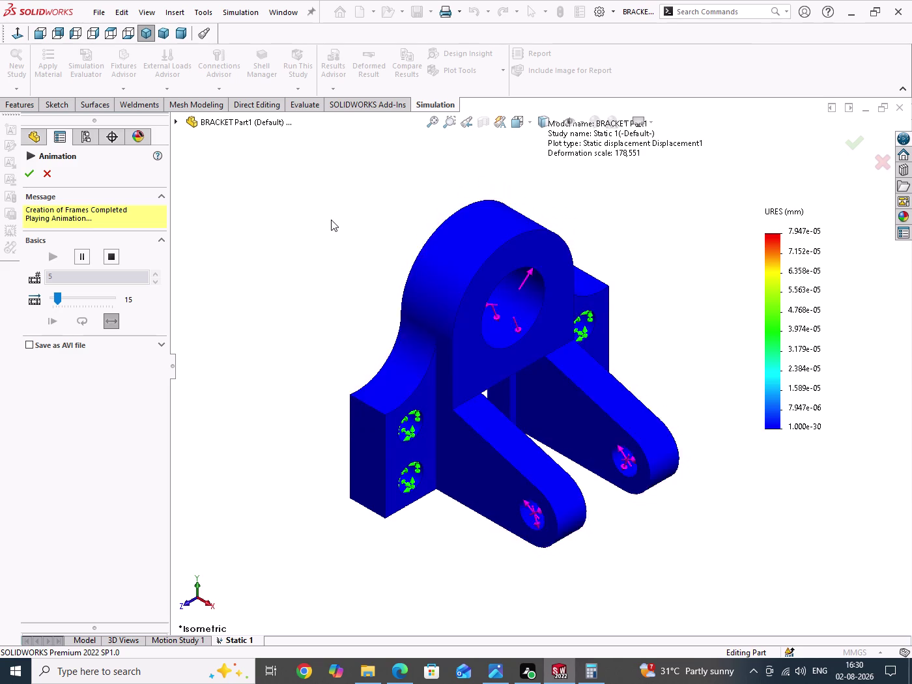
click(47, 176)
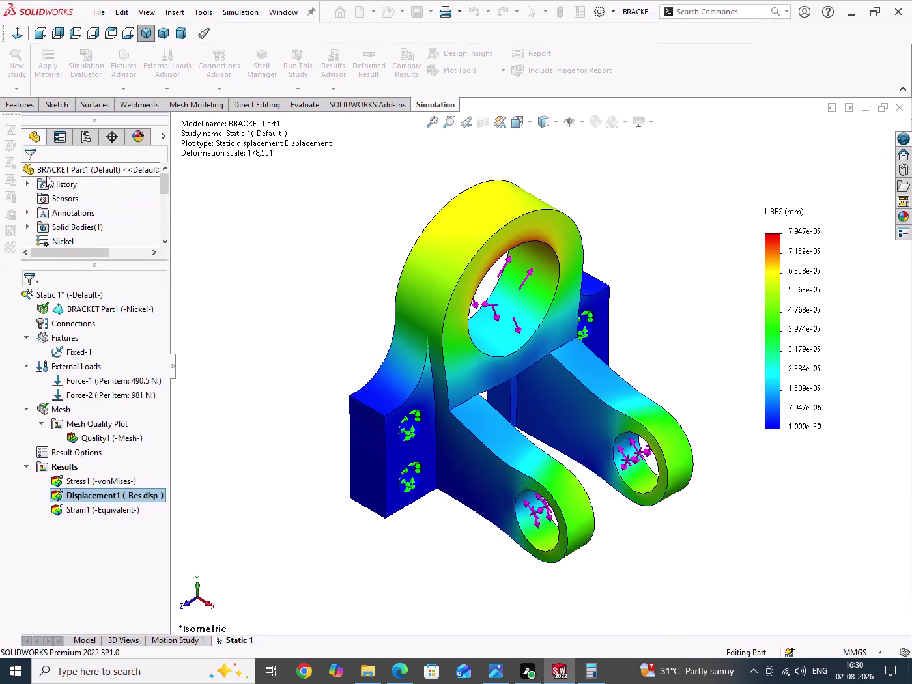
Show the Strain1 plot, animate it briefly, and open its legend settings.
click(97, 510)
right_click(97, 511)
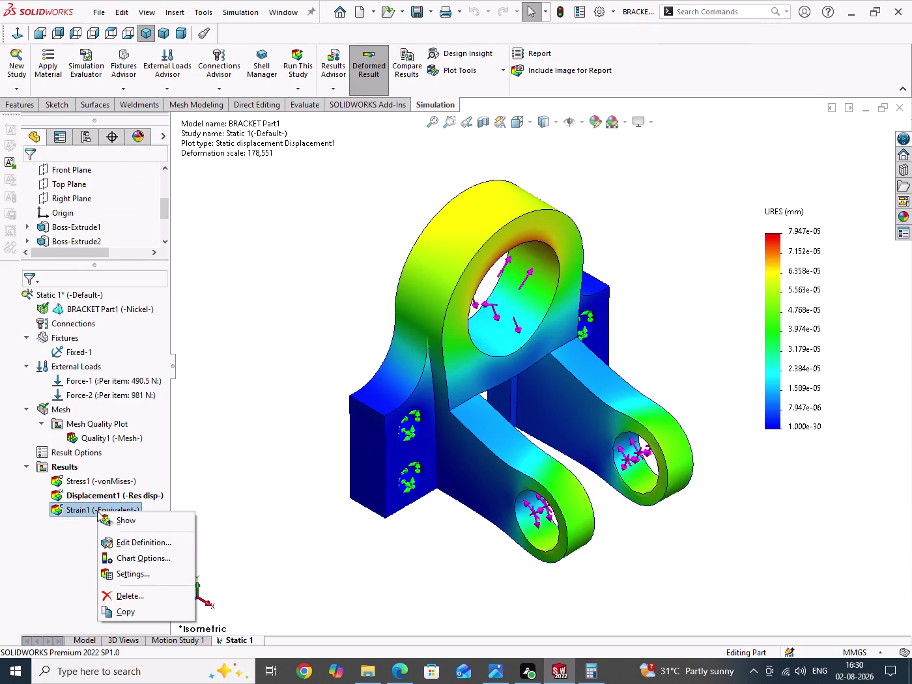
click(113, 516)
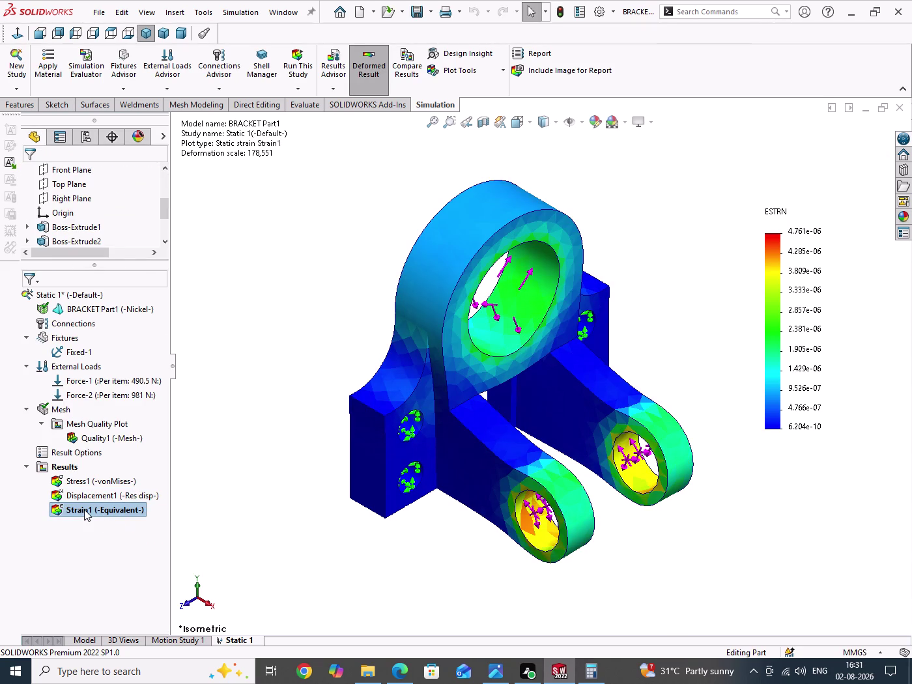
right_click(84, 510)
click(124, 319)
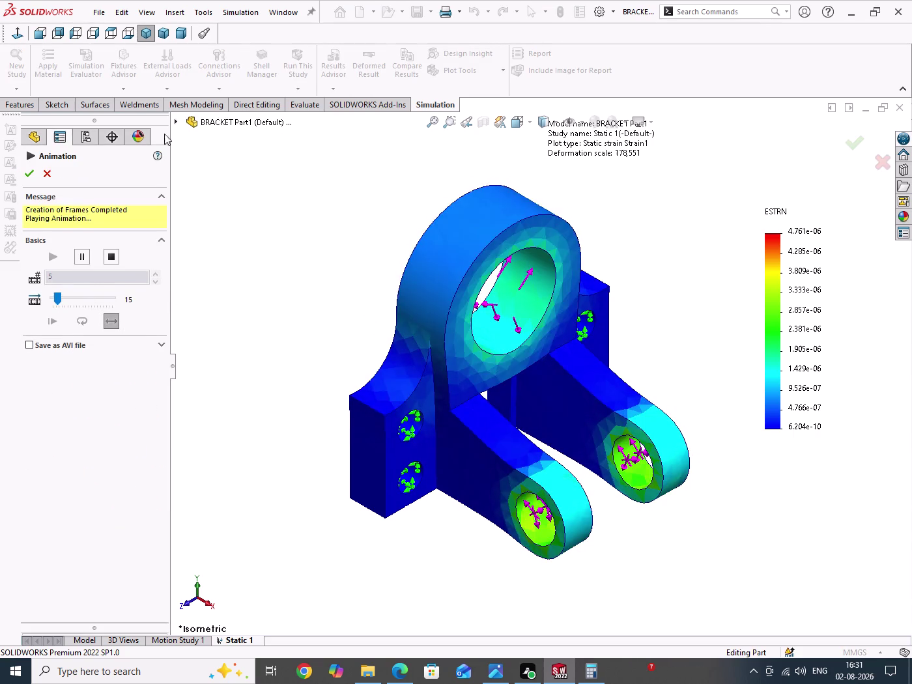
click(32, 176)
click(305, 238)
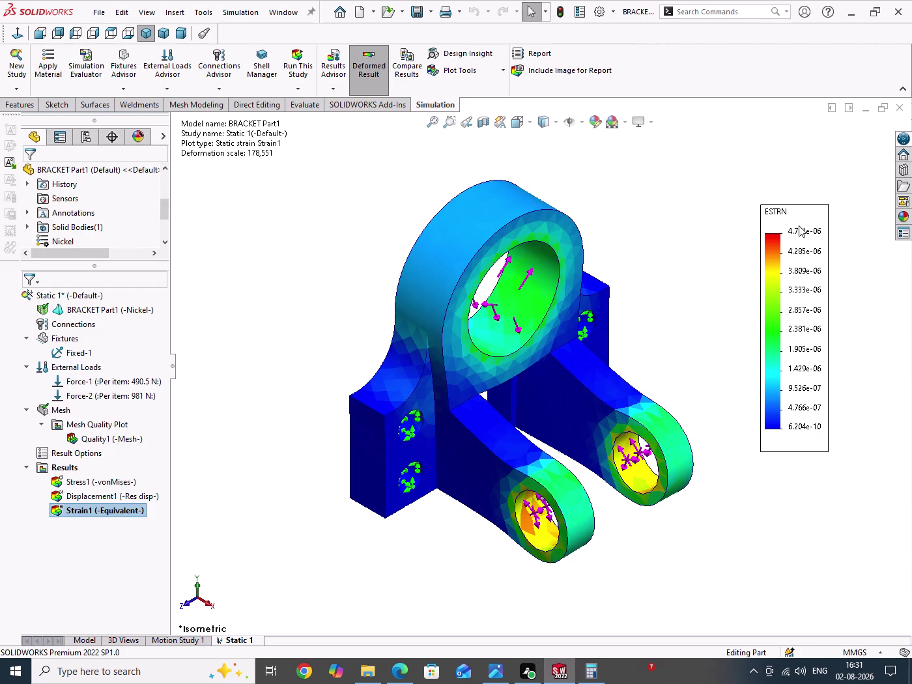
double_click(776, 216)
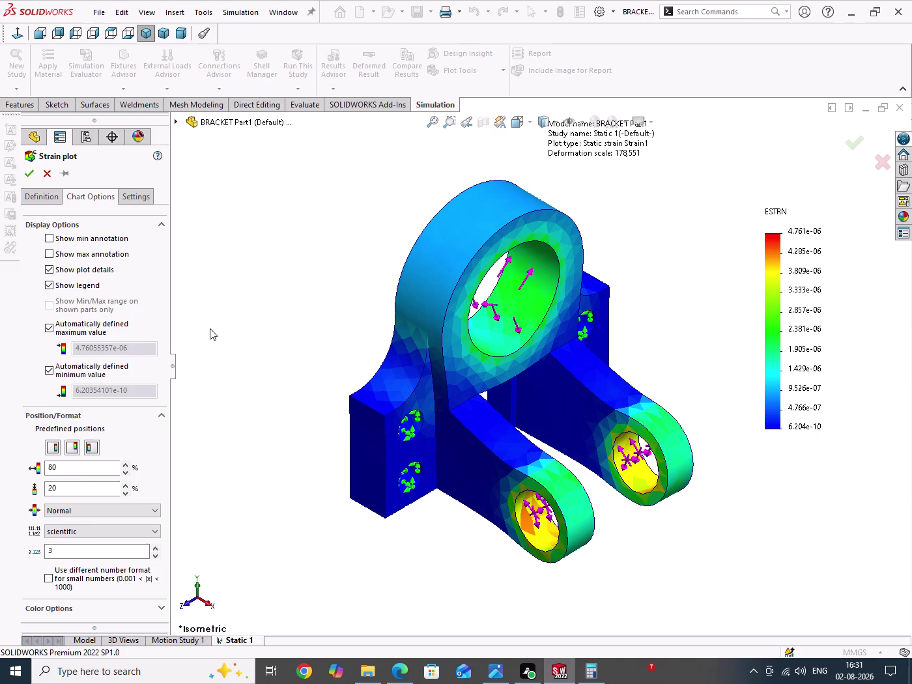
Set the strain legend to general number format after trying floating and scientific, then show Displacement1.
click(102, 531)
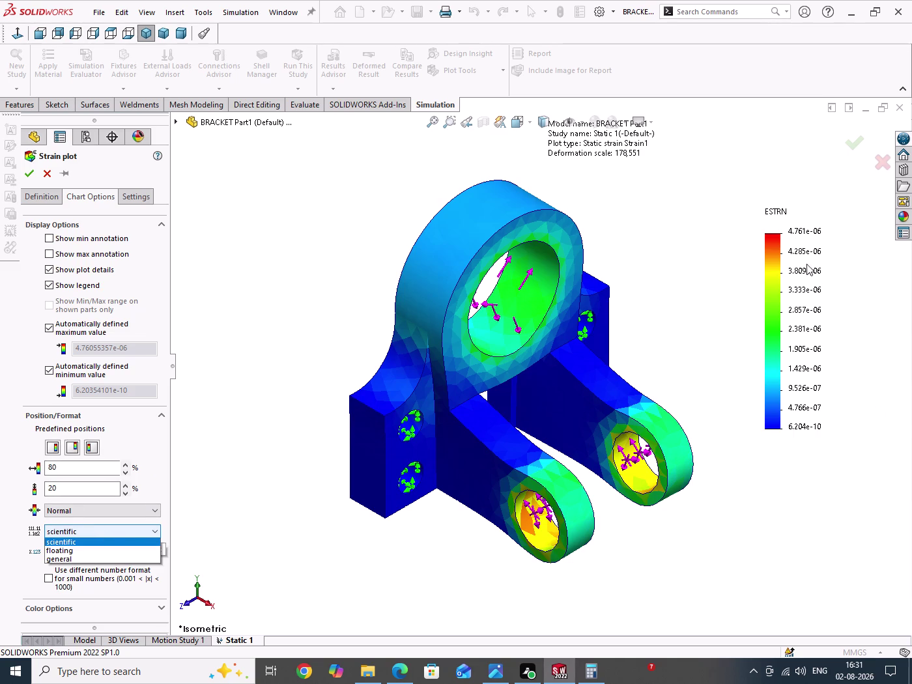
click(57, 562)
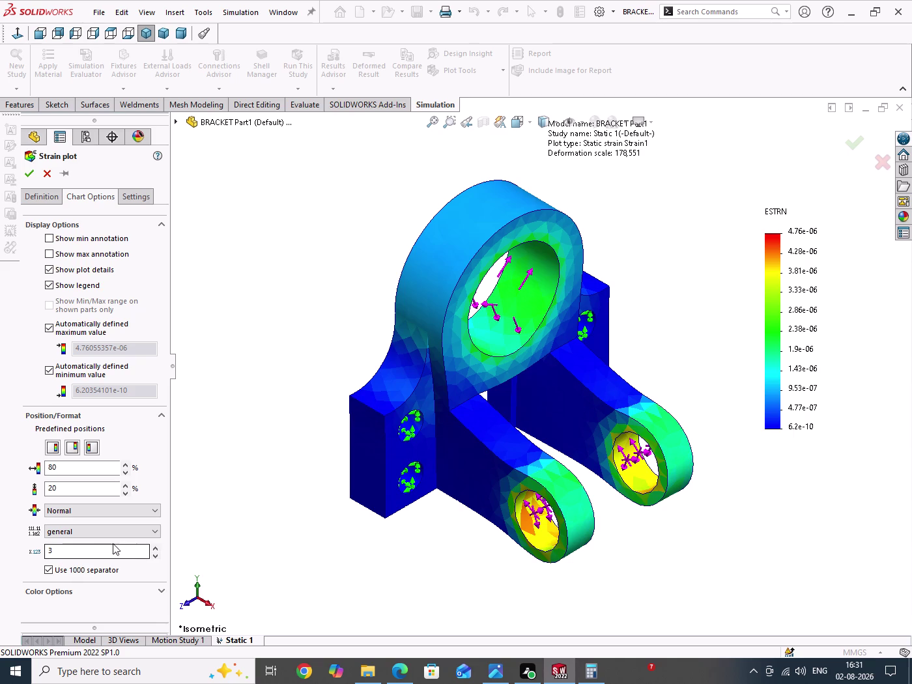
click(130, 535)
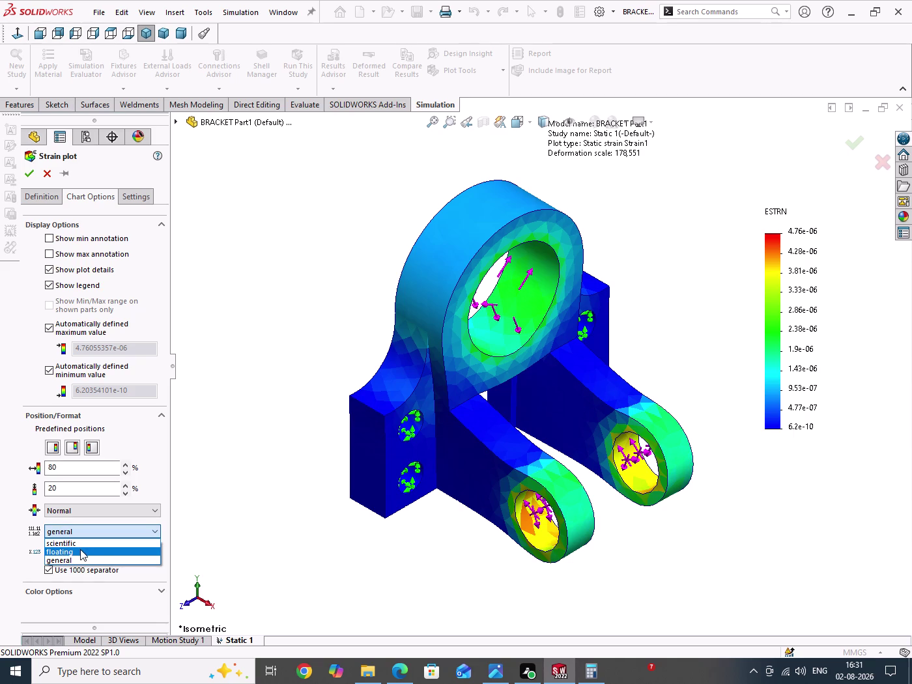
click(80, 549)
click(92, 535)
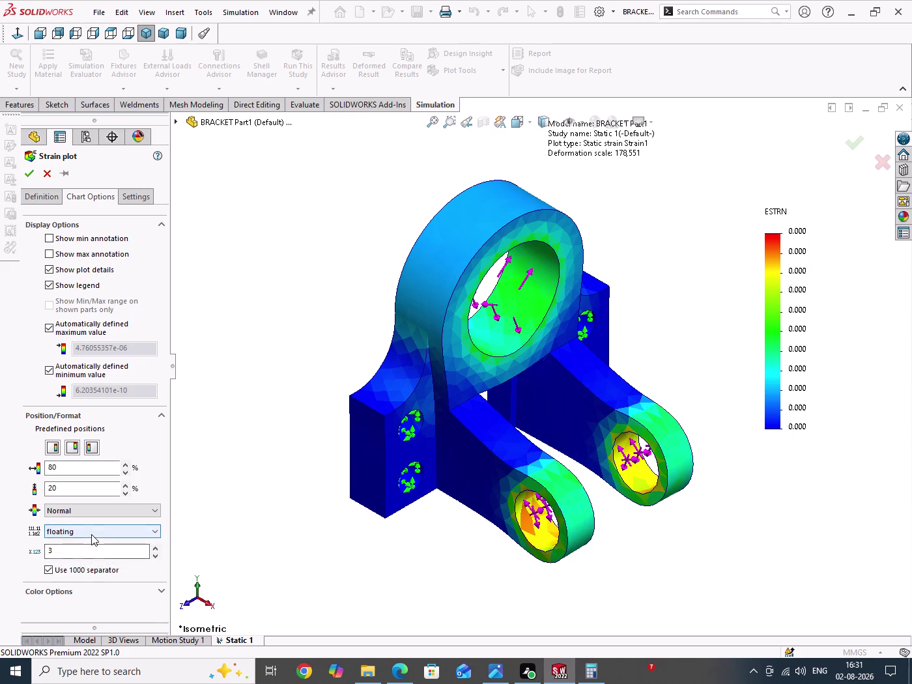
click(80, 544)
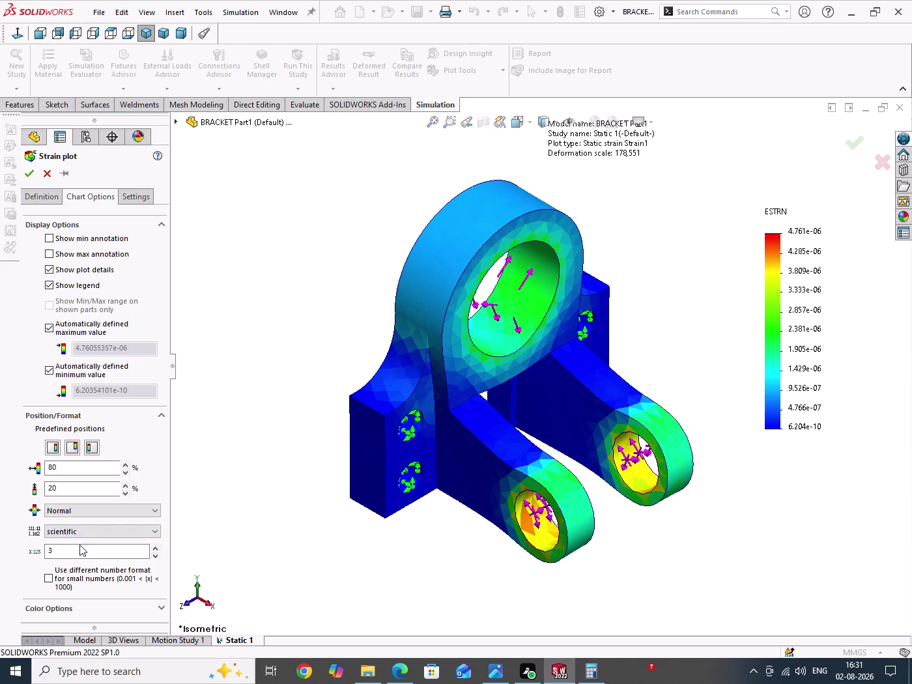
click(93, 534)
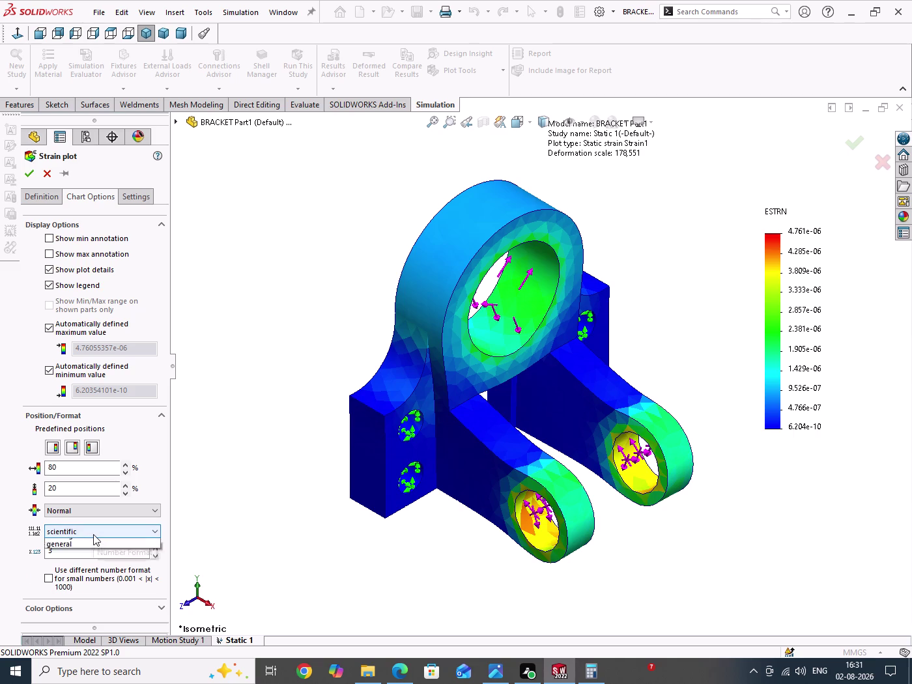
click(64, 561)
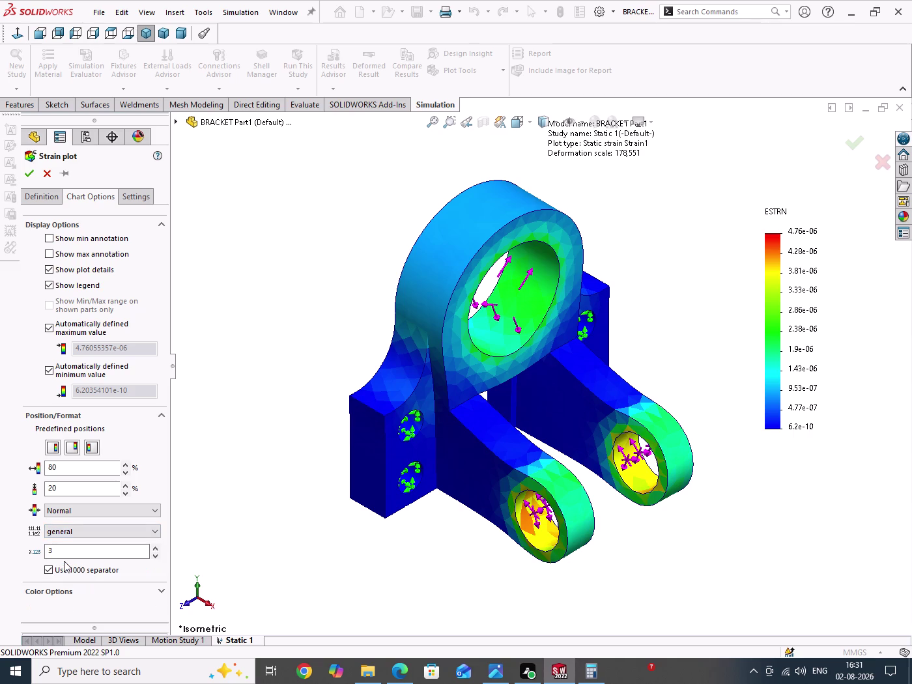
click(27, 174)
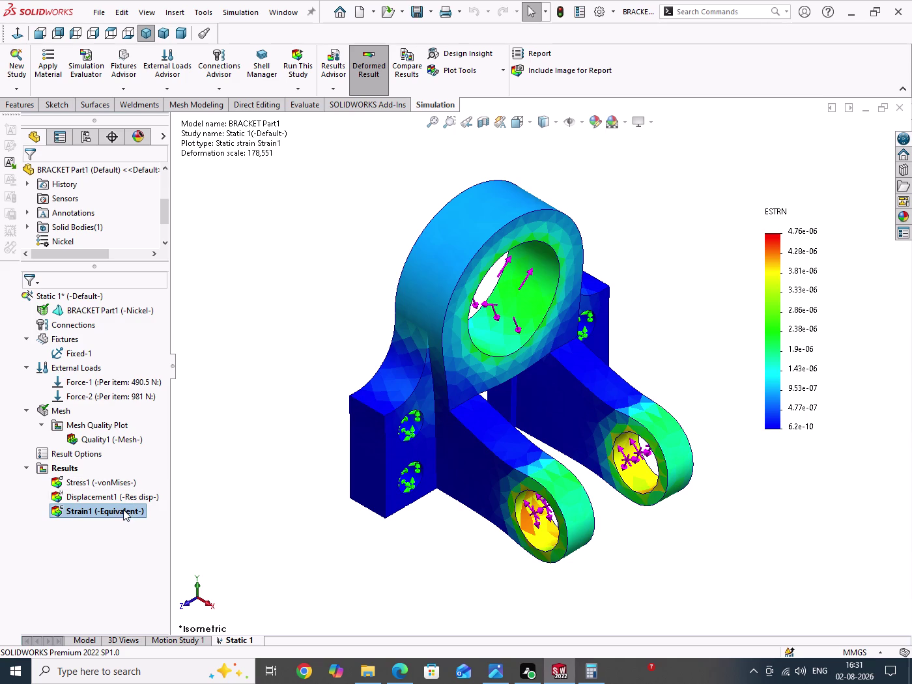
double_click(116, 501)
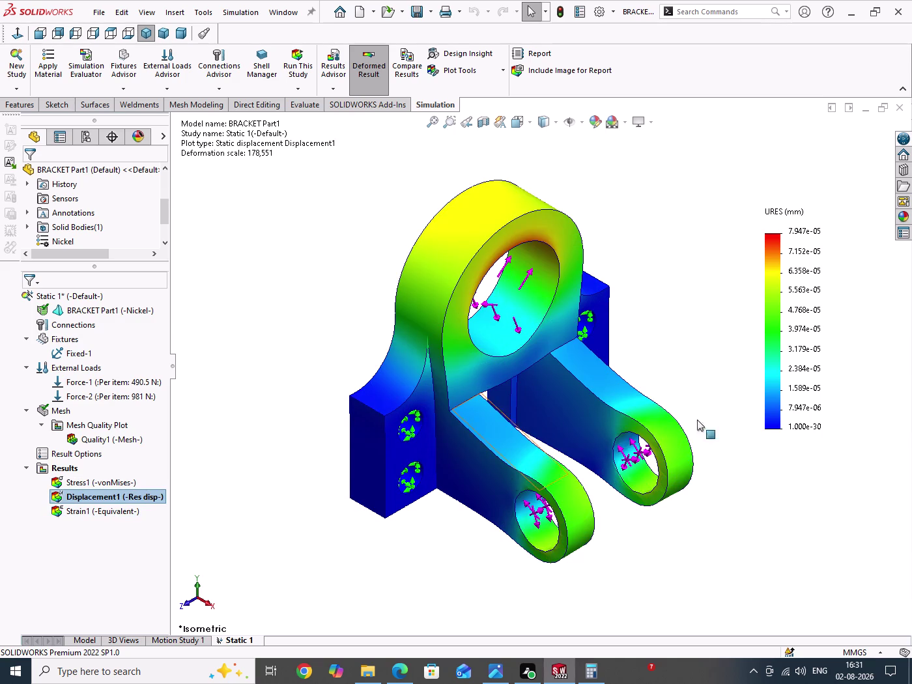
Format the displacement legend as general (7.95e-05), then open the Stress1 von Mises legend settings.
double_click(775, 212)
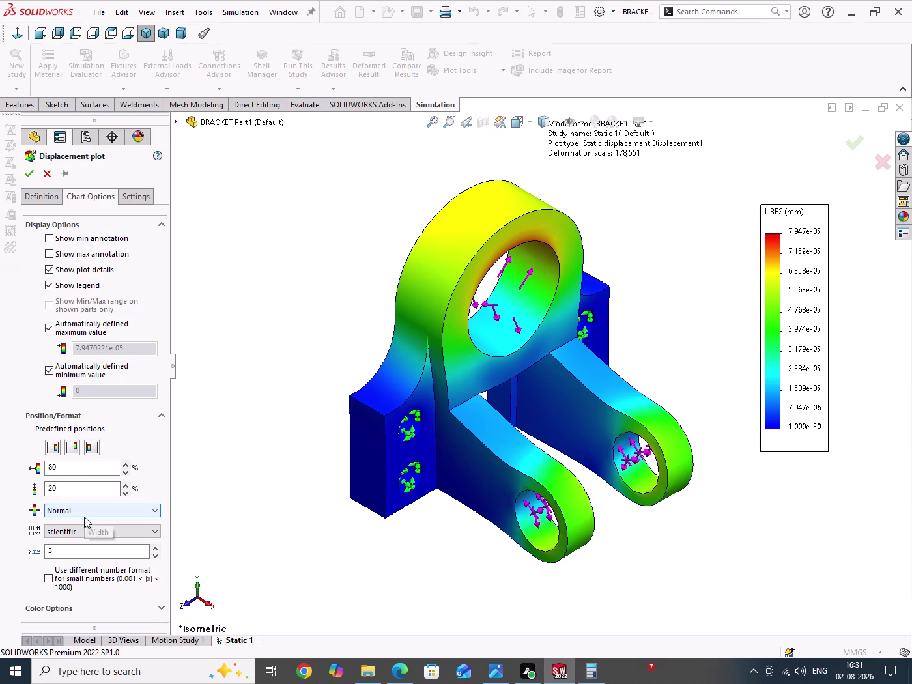
click(81, 533)
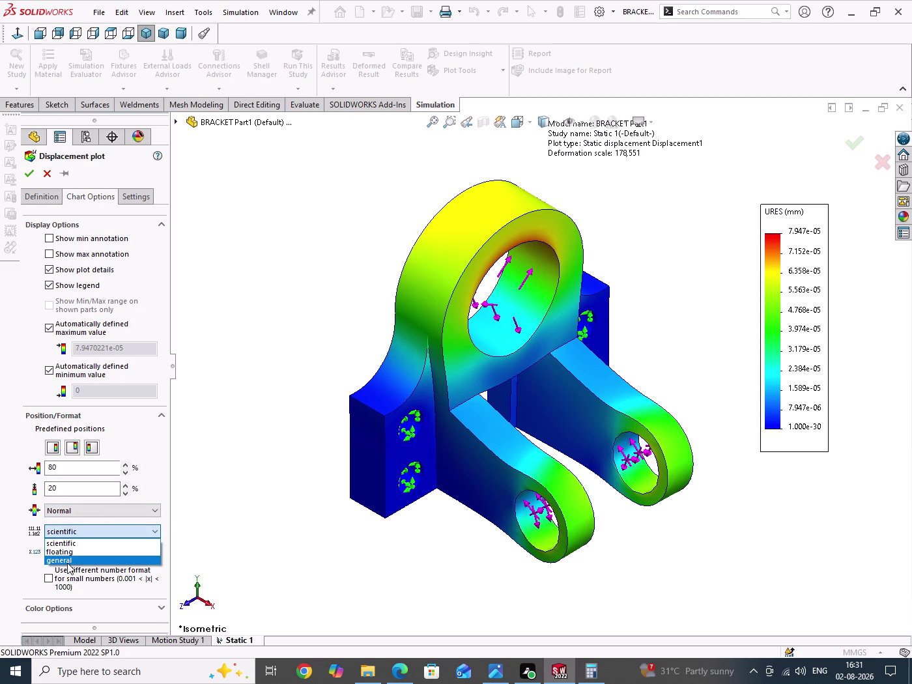
click(67, 563)
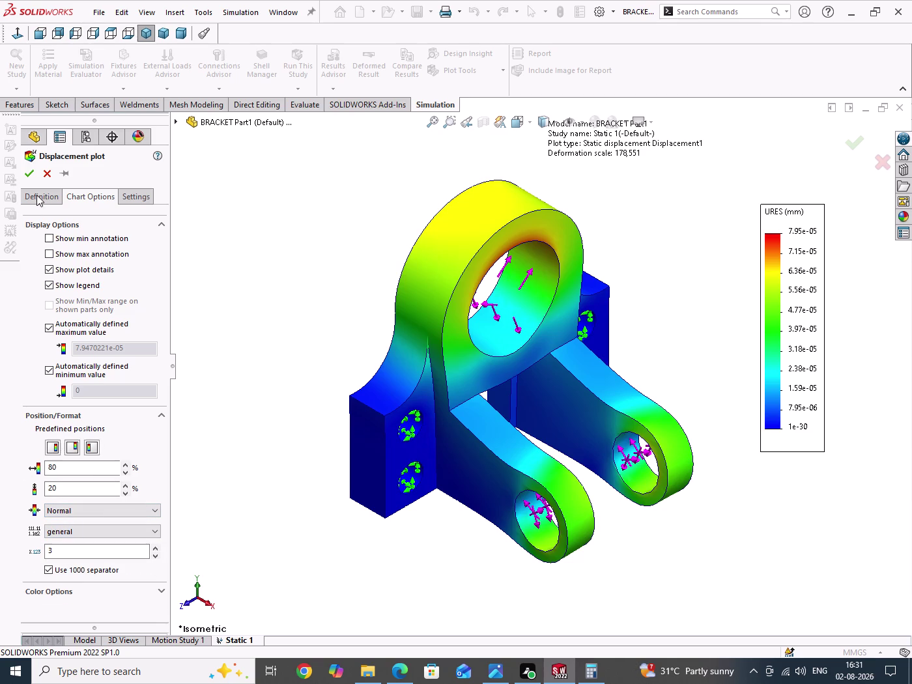
click(32, 173)
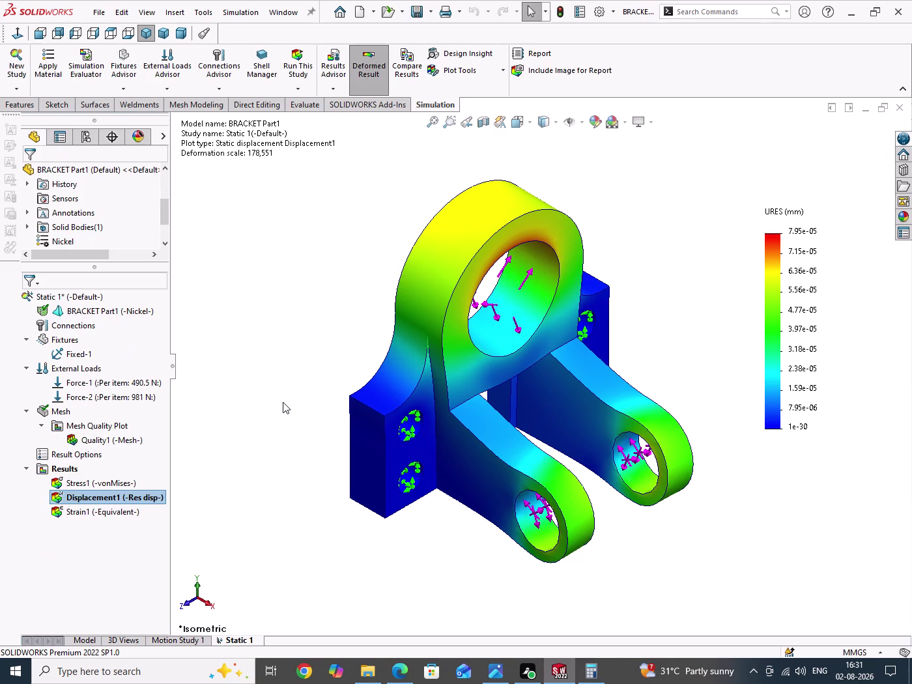
click(327, 349)
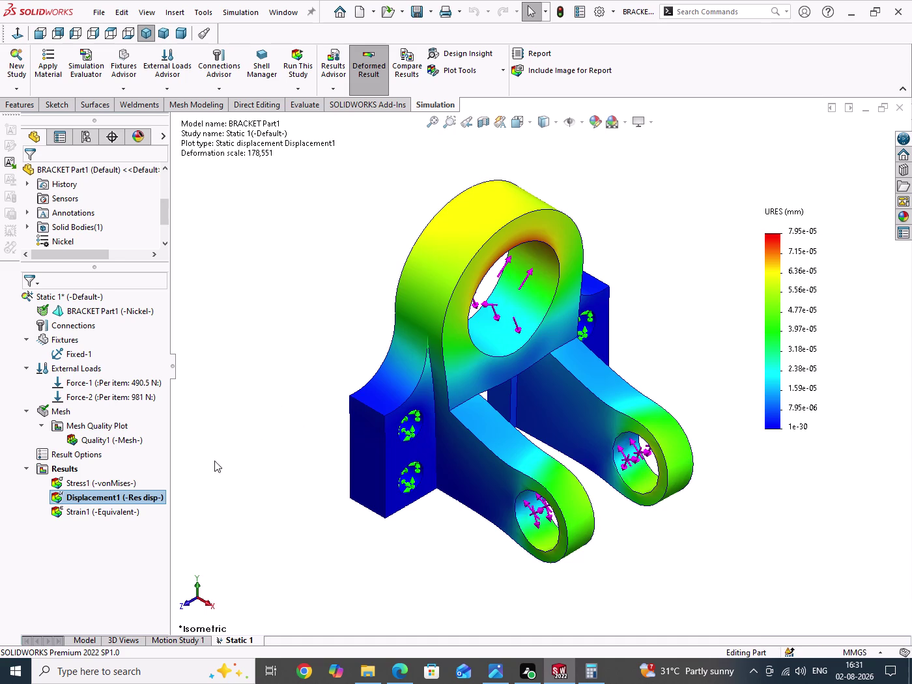
double_click(94, 484)
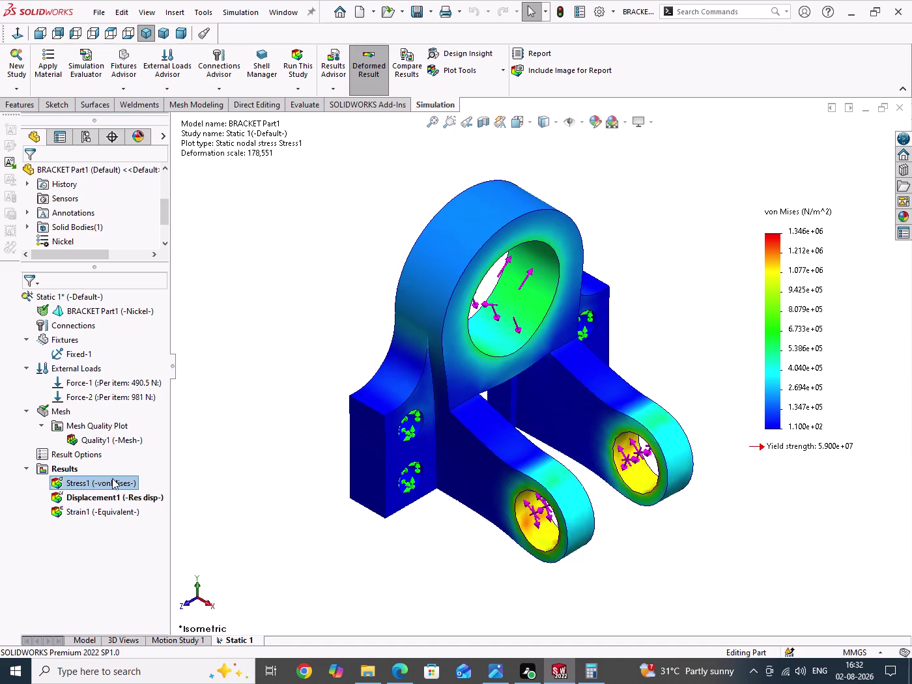
double_click(795, 211)
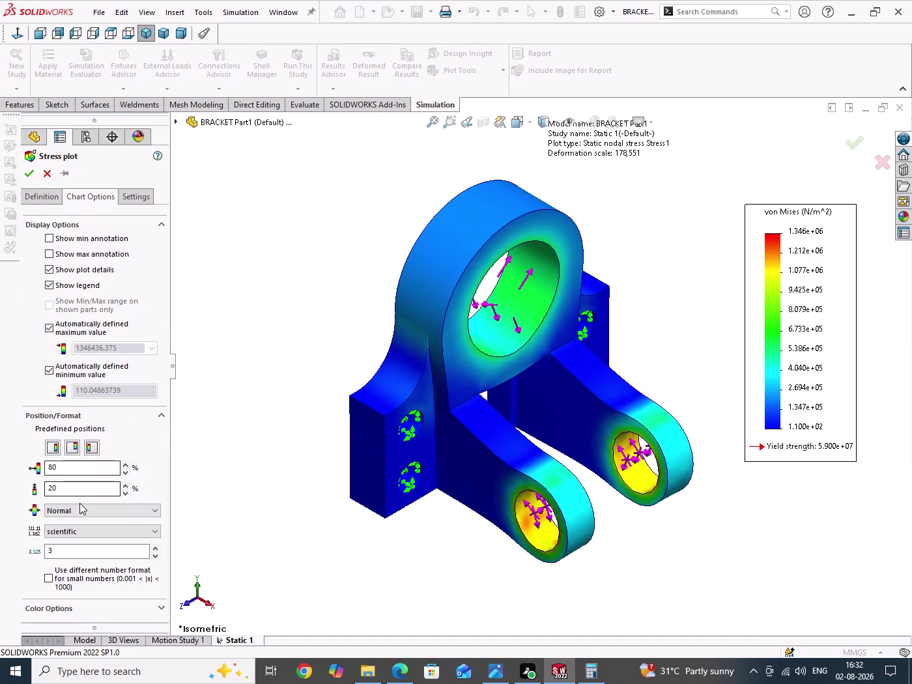
Switch the stress plot legend number format from scientific to general.
click(94, 534)
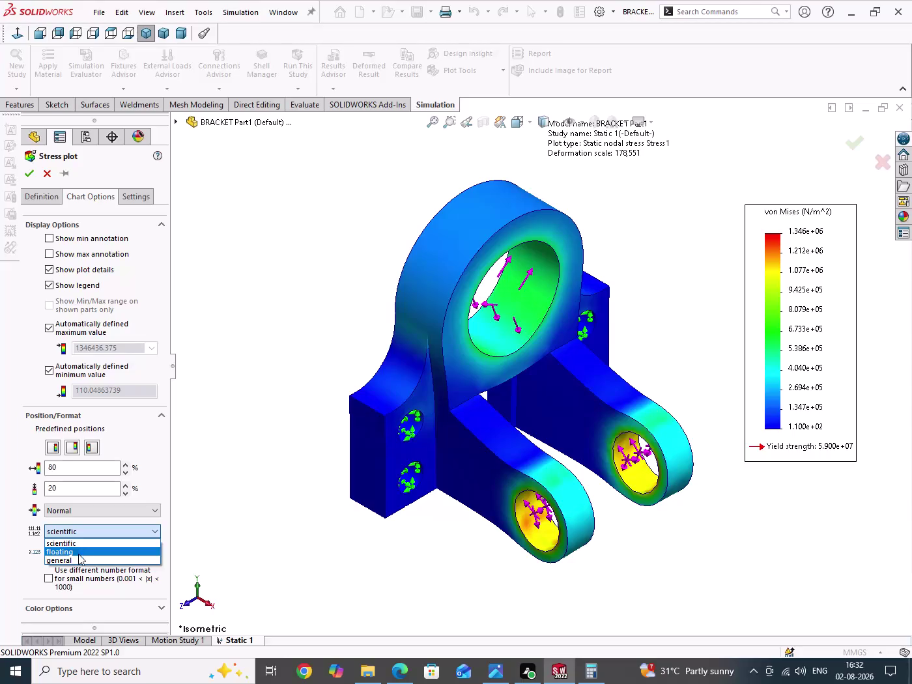
click(80, 561)
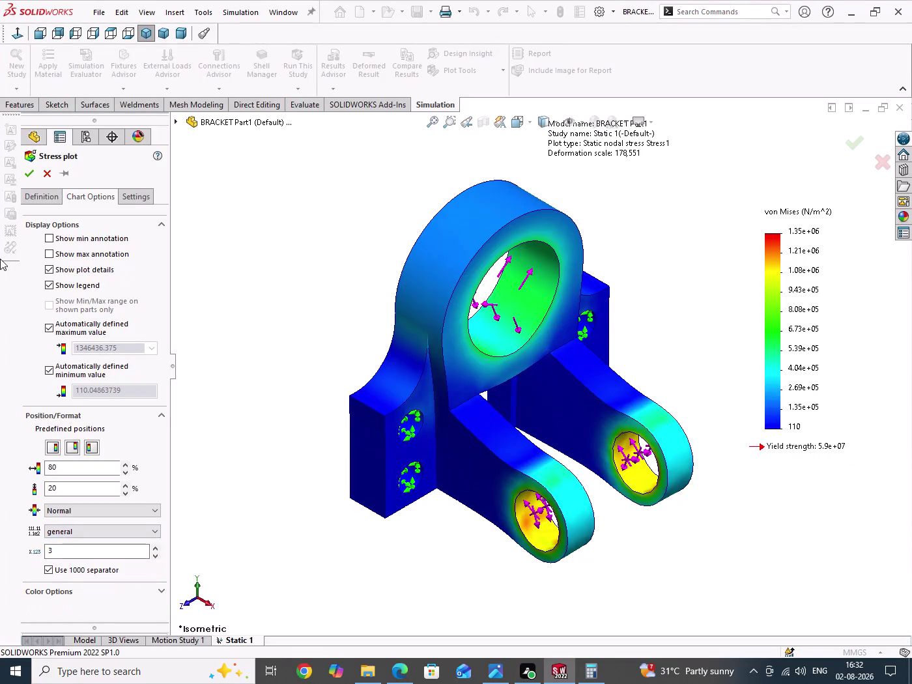
click(31, 178)
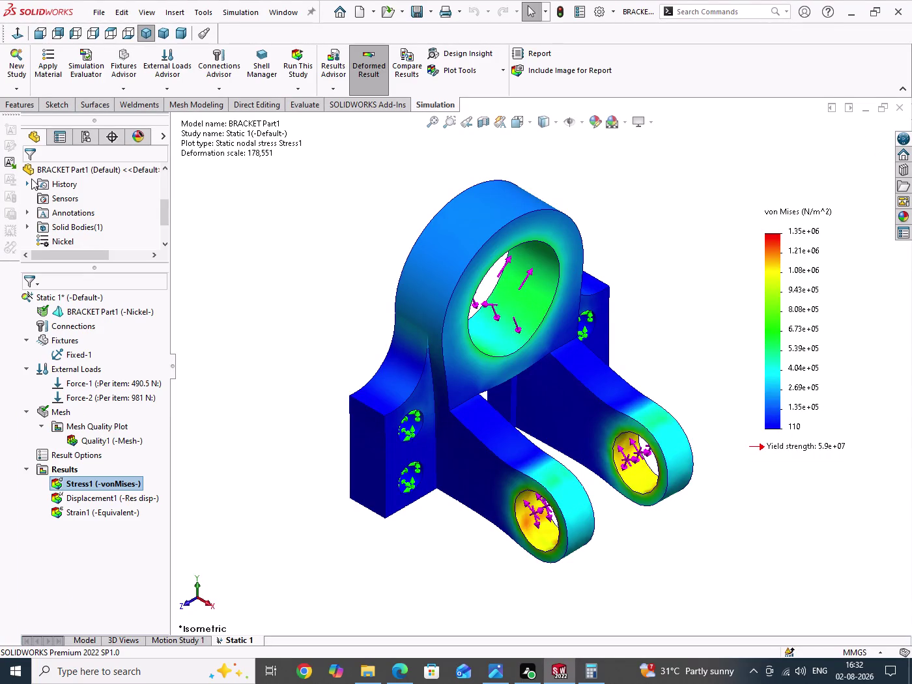
Display the von Mises Stress1 plot and start saving it as an eDrawings file.
click(263, 246)
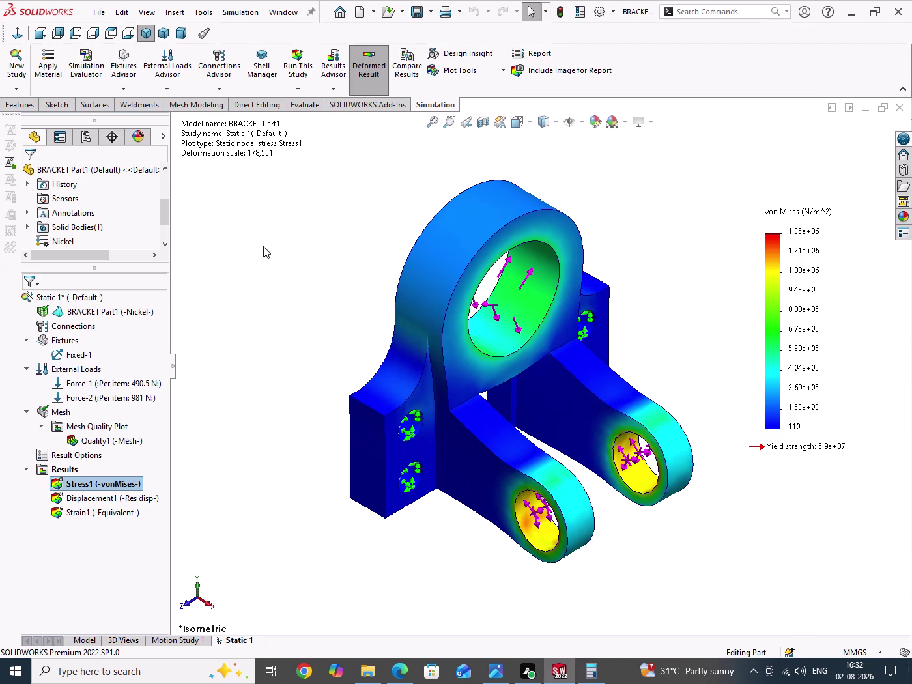
drag(267, 236, 321, 438)
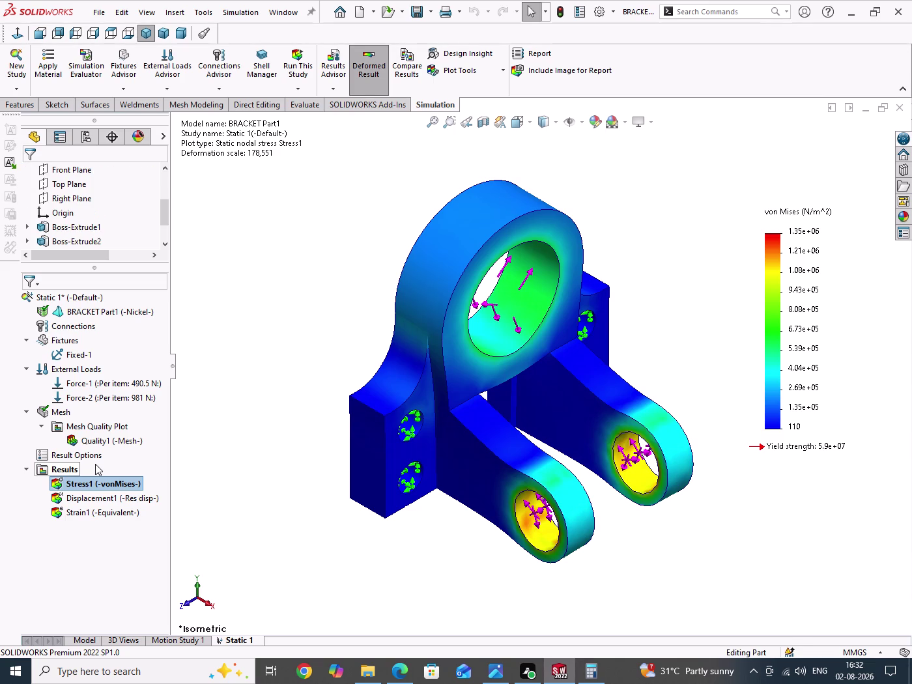
double_click(84, 502)
double_click(82, 518)
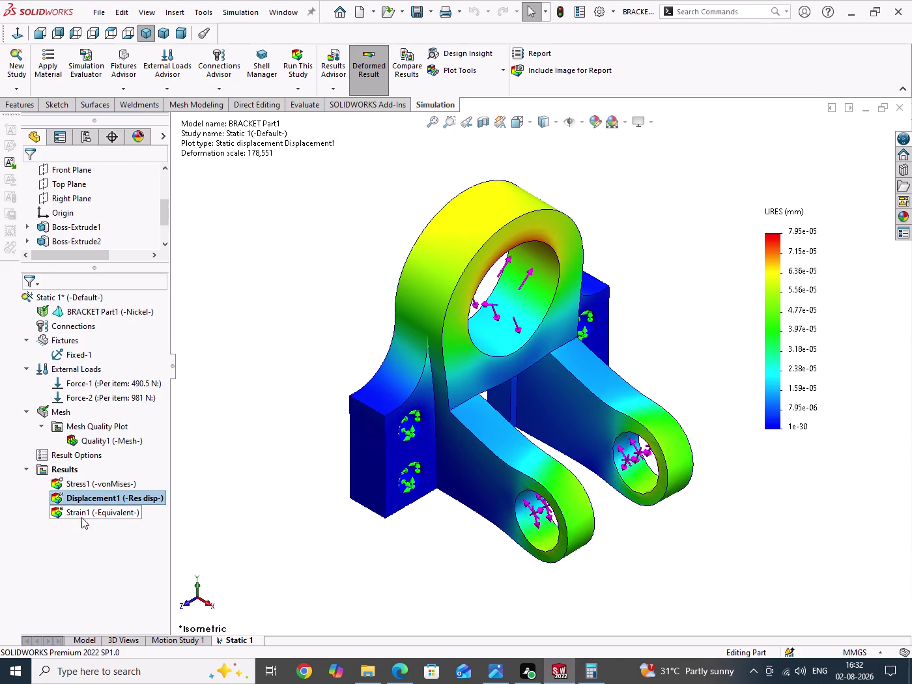
double_click(92, 486)
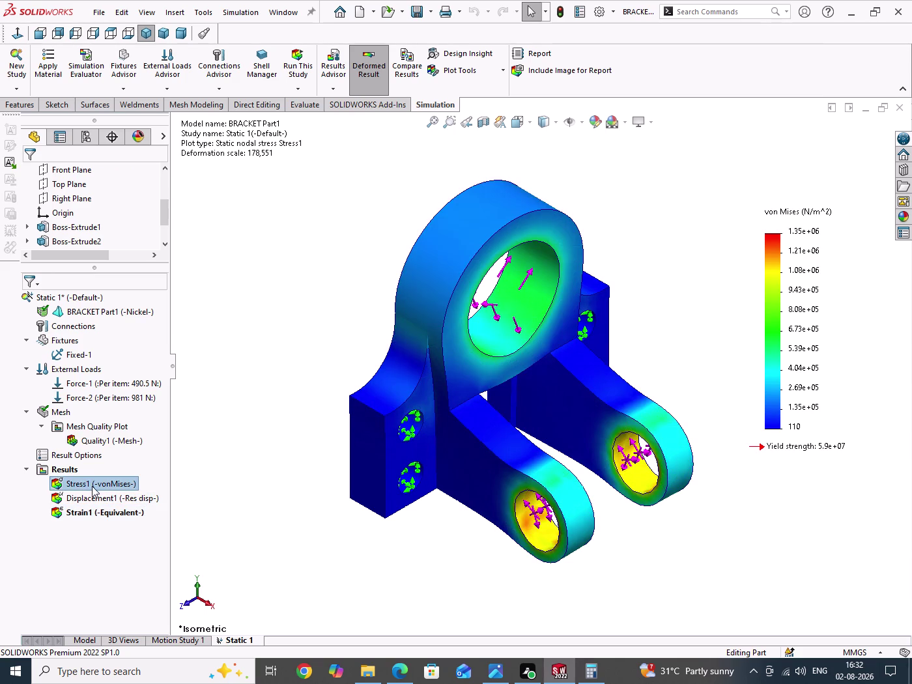
right_click(92, 486)
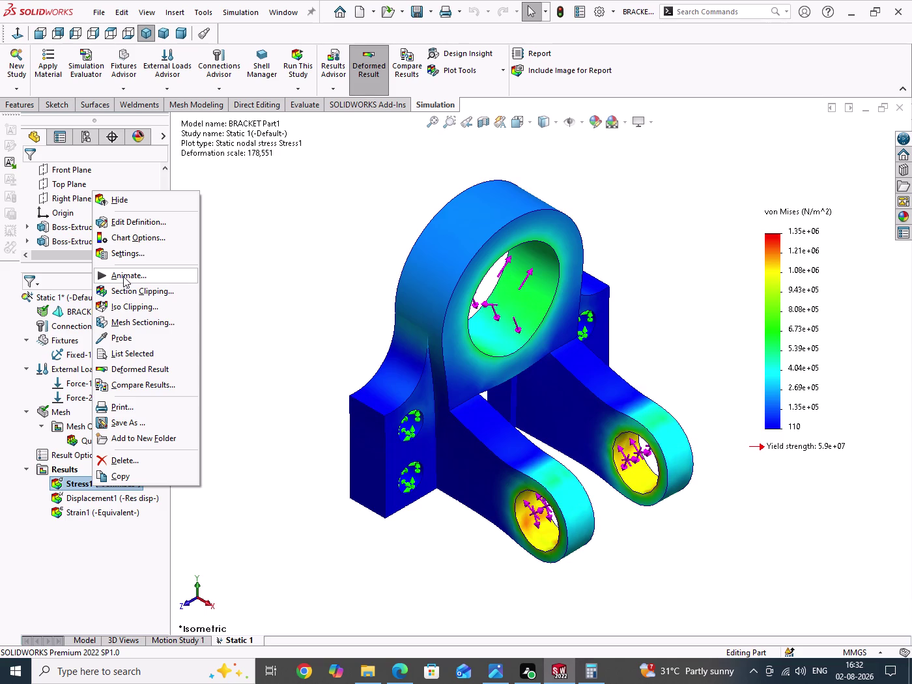
click(125, 425)
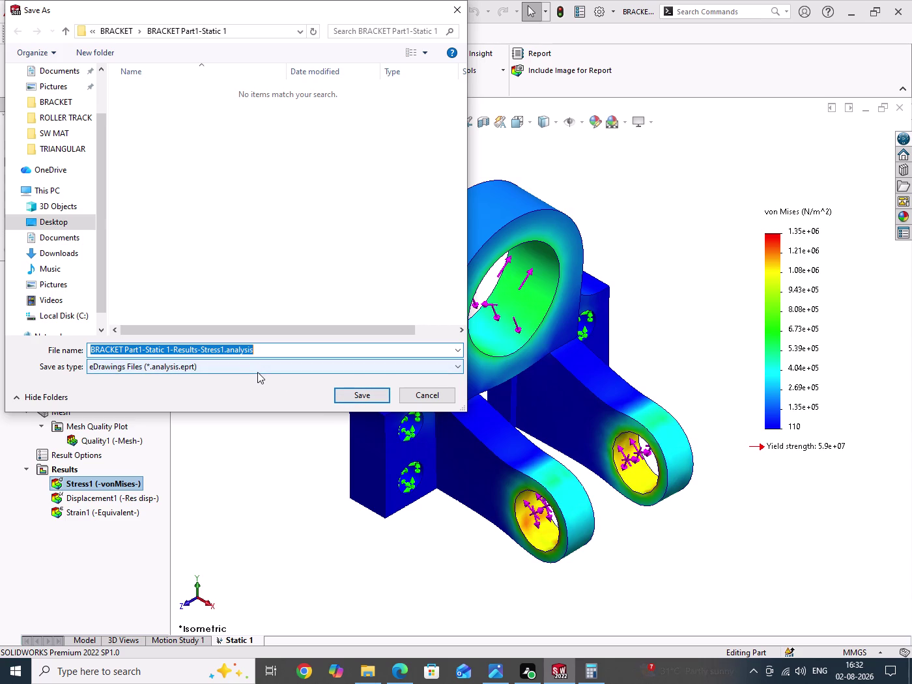
Save the Stress1 plot, then display and save the Displacement1 plot as eDrawings files.
click(356, 401)
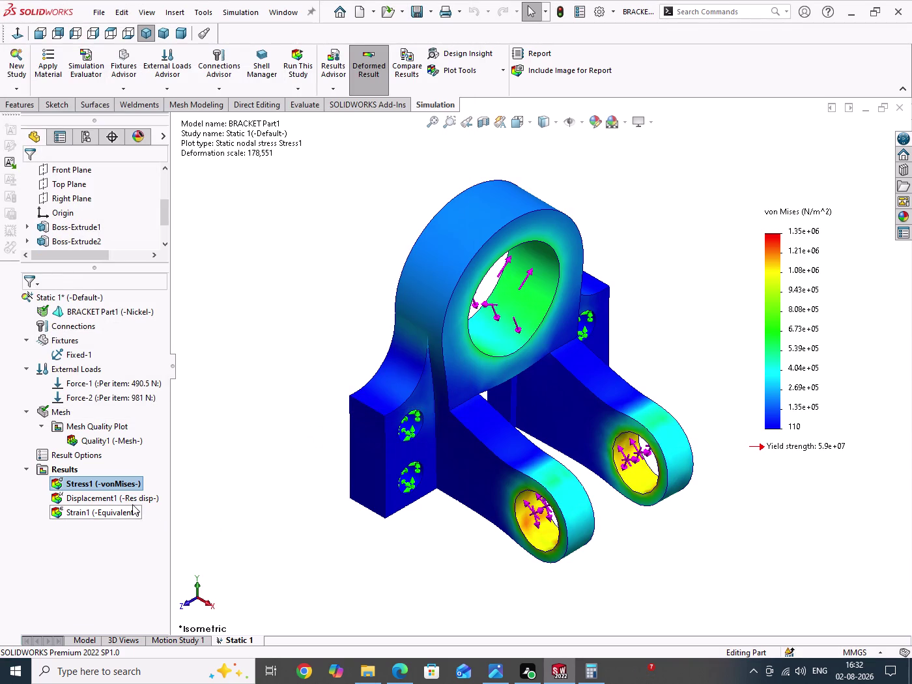
double_click(131, 501)
right_click(131, 501)
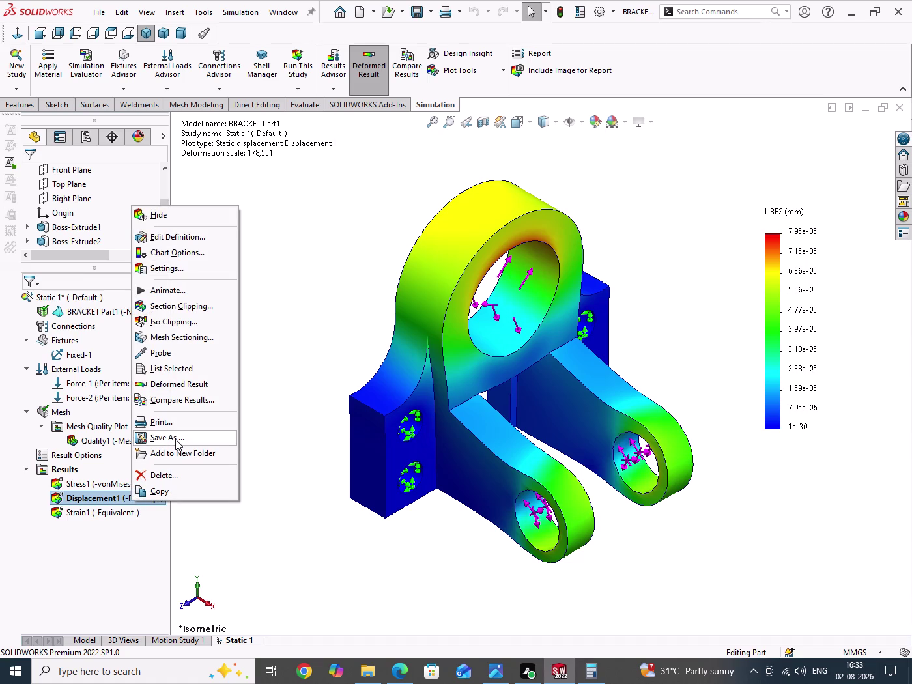
click(175, 439)
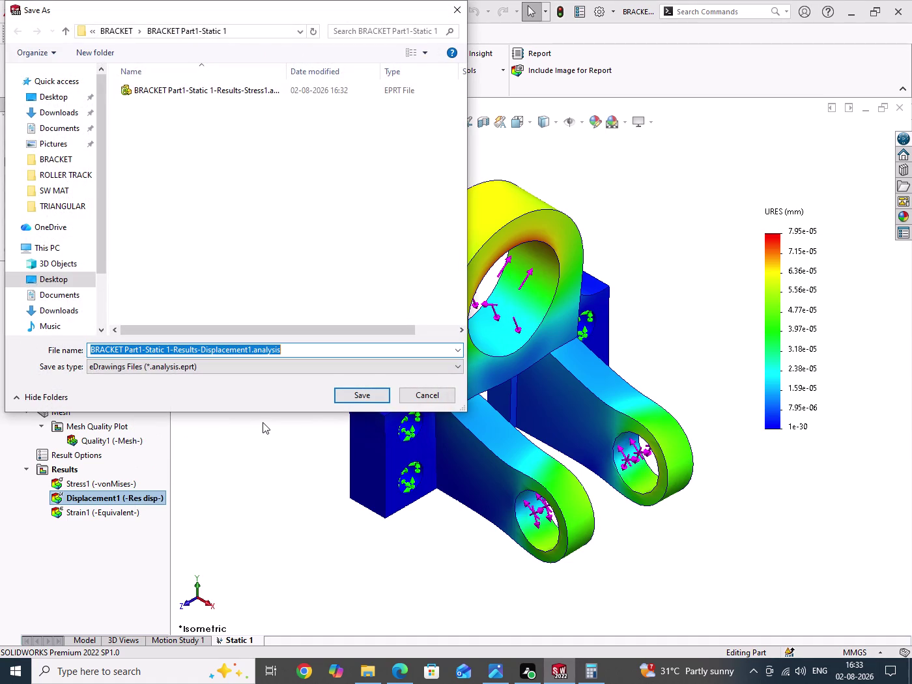
click(351, 393)
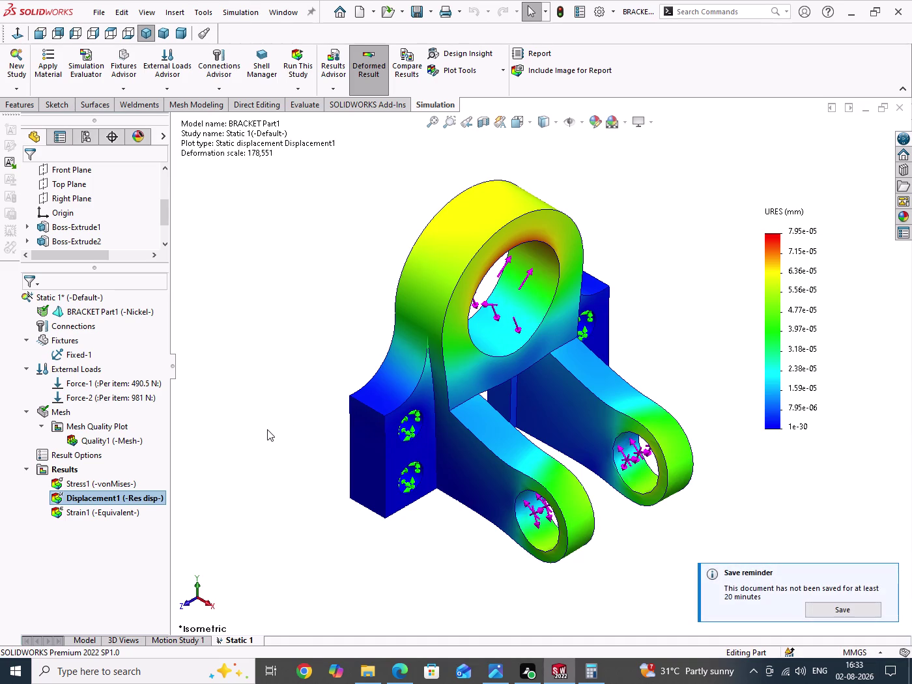
Display the Strain1 plot and run Save As on it.
drag(267, 429, 290, 510)
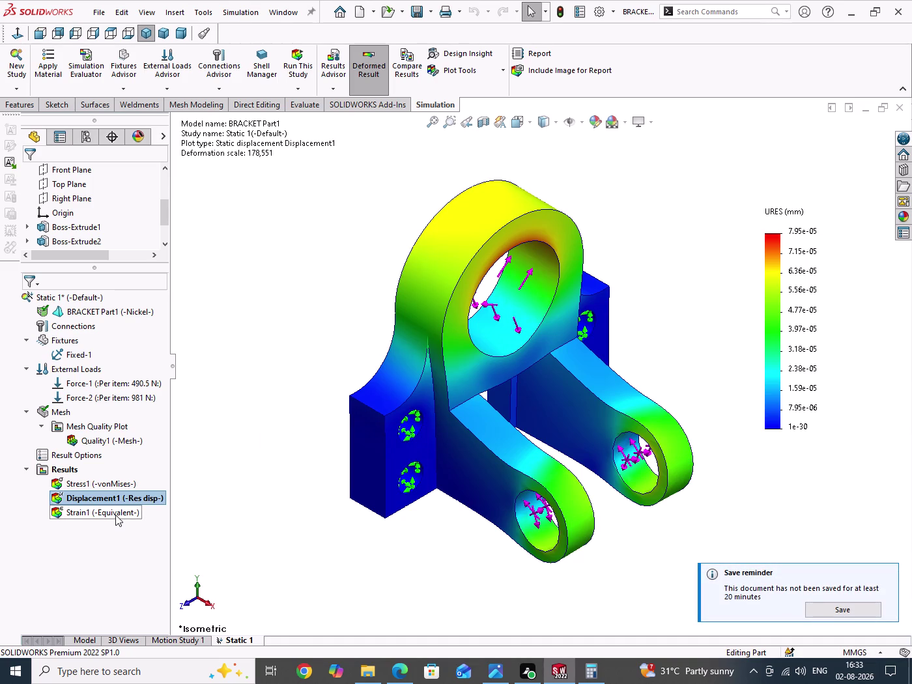
click(115, 515)
right_click(115, 514)
click(134, 524)
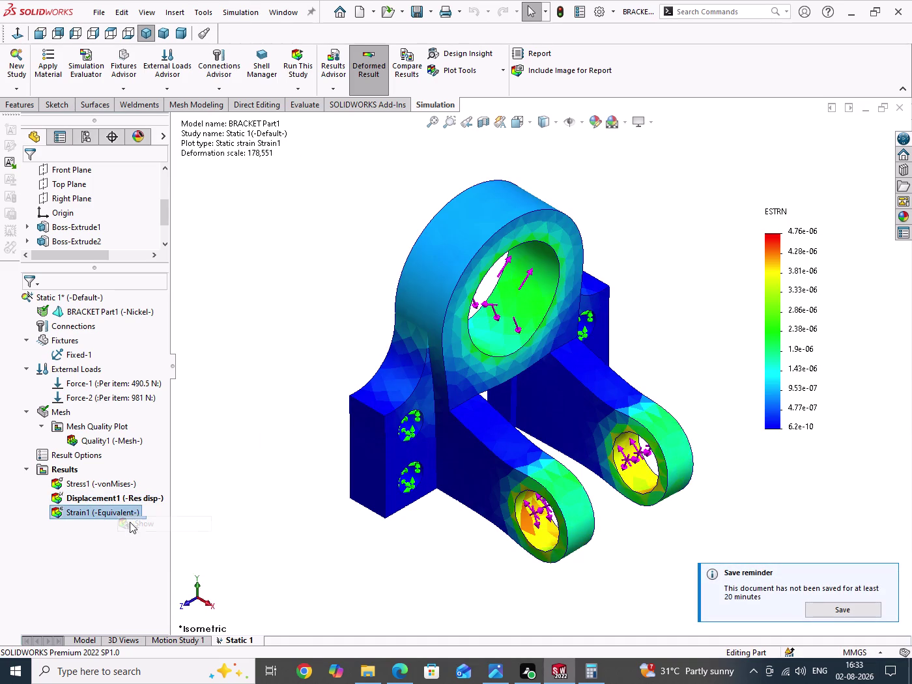
right_click(102, 514)
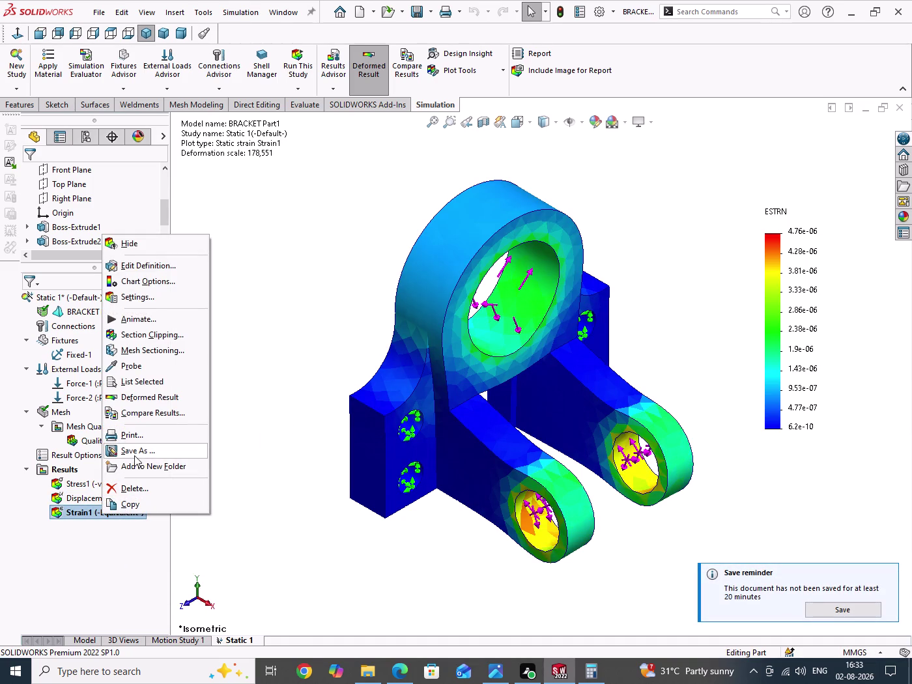
click(136, 452)
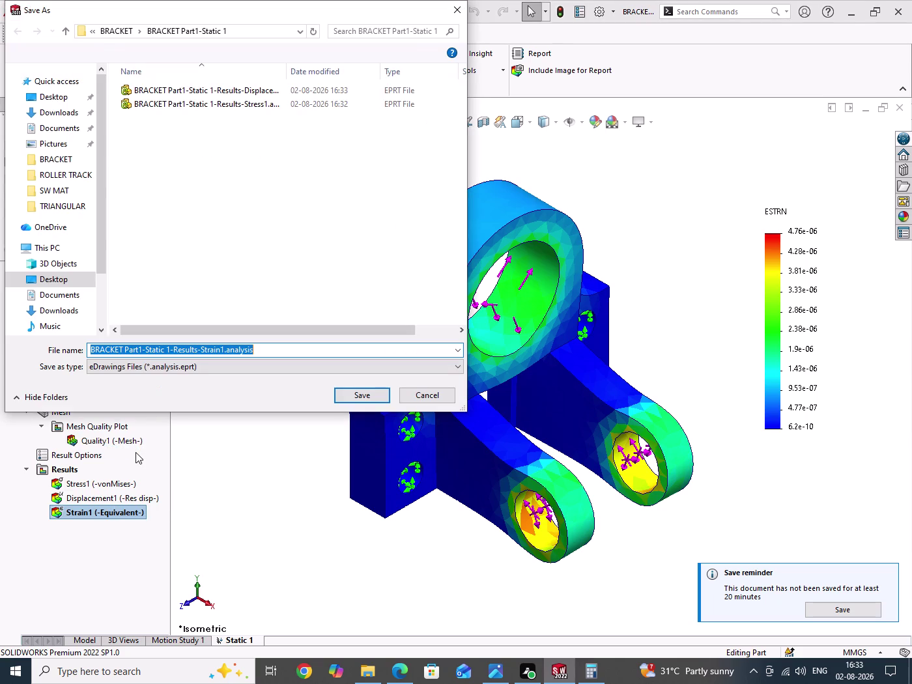
click(350, 398)
click(270, 417)
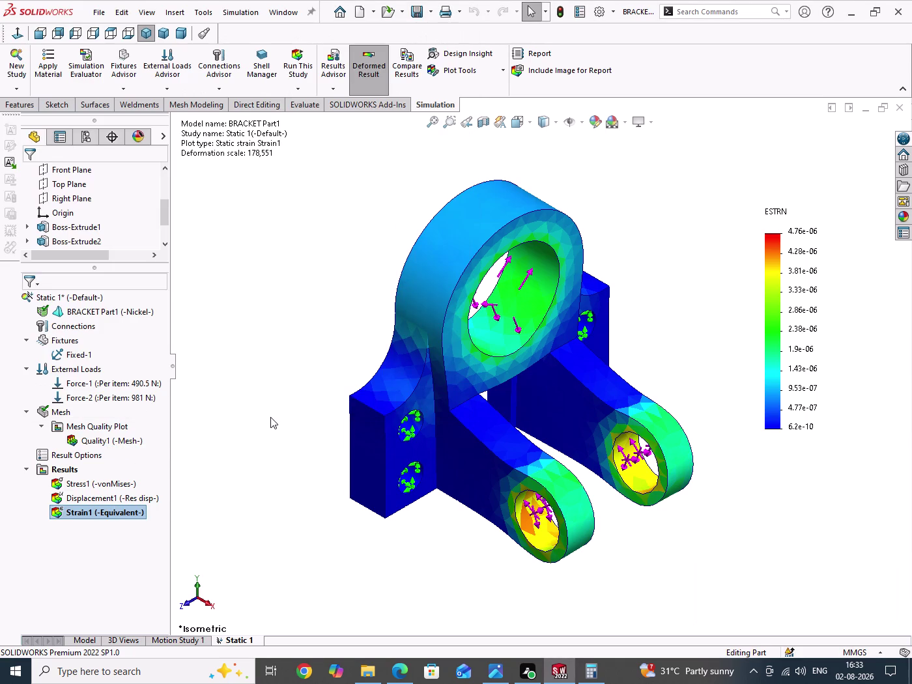
Show Stress1 again, preview its printout, and close the preview.
right_click(94, 482)
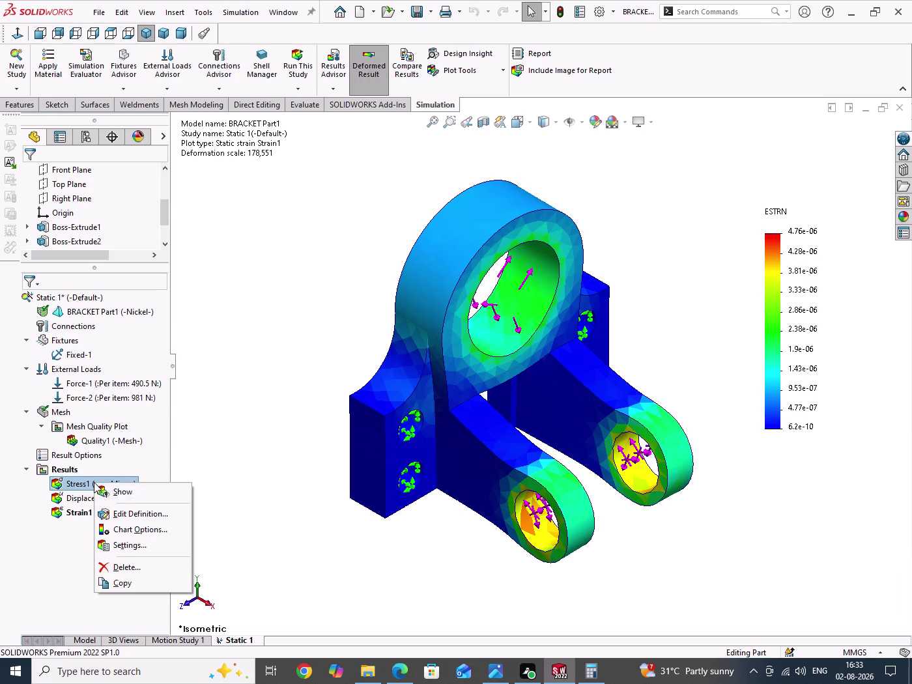
click(124, 491)
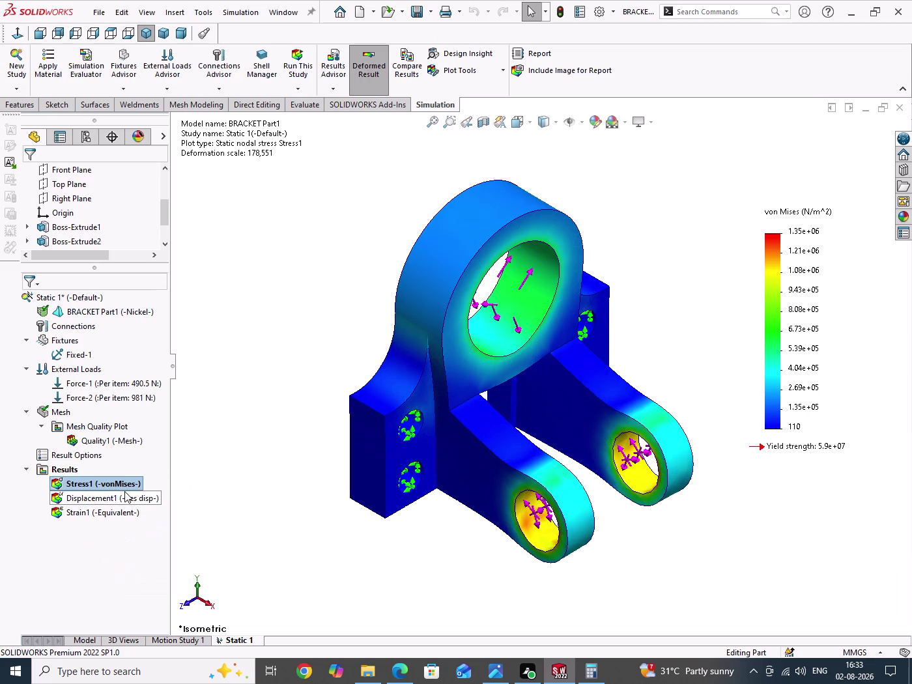
right_click(100, 486)
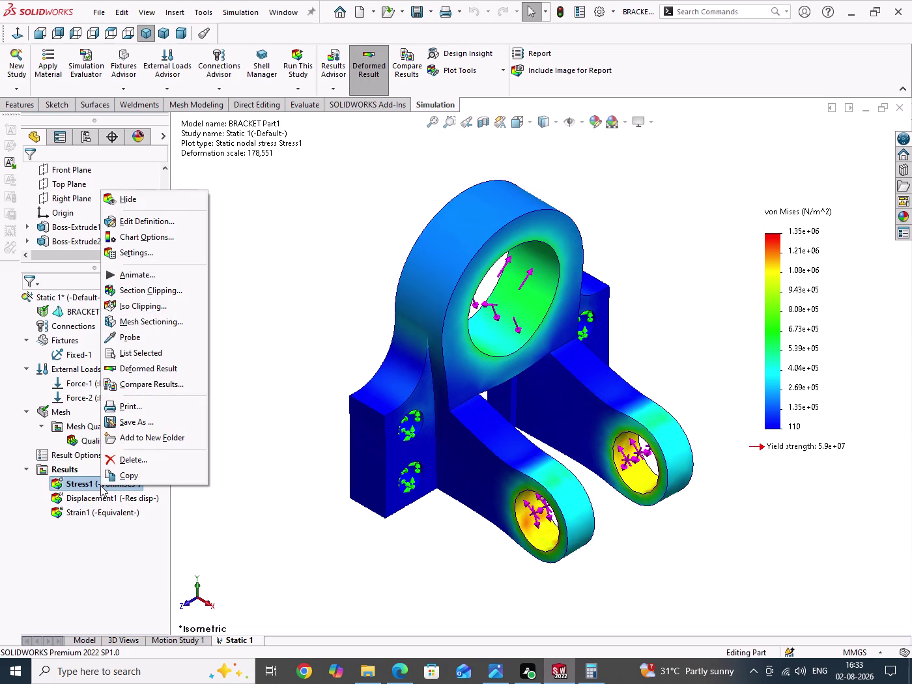
click(143, 409)
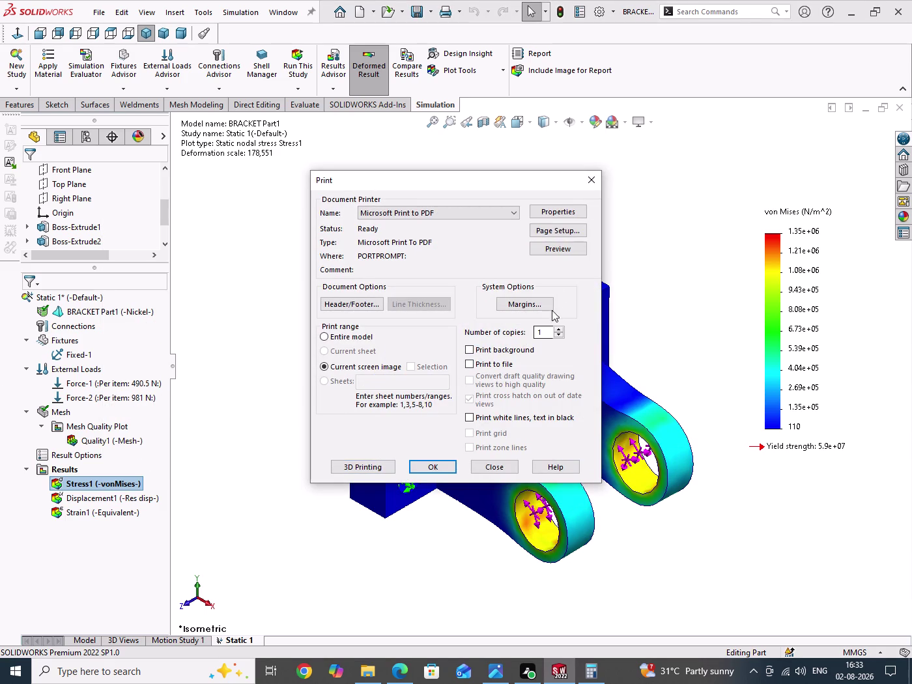
click(562, 248)
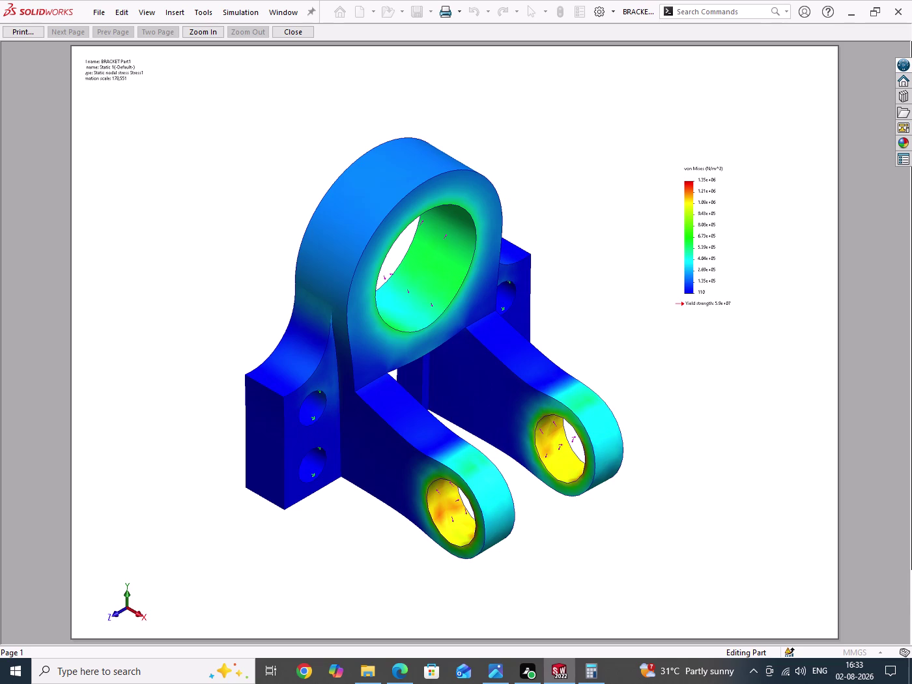
key(Escape)
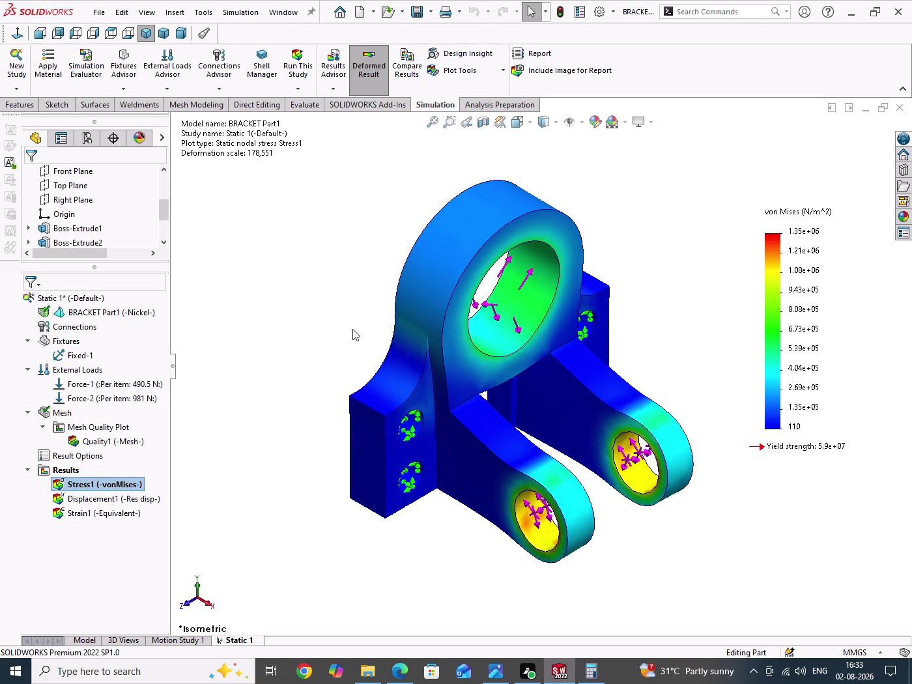
Snip the full screen showing the von Mises stress plot with Win+Shift+S.
click(304, 301)
key(shift+super+s)
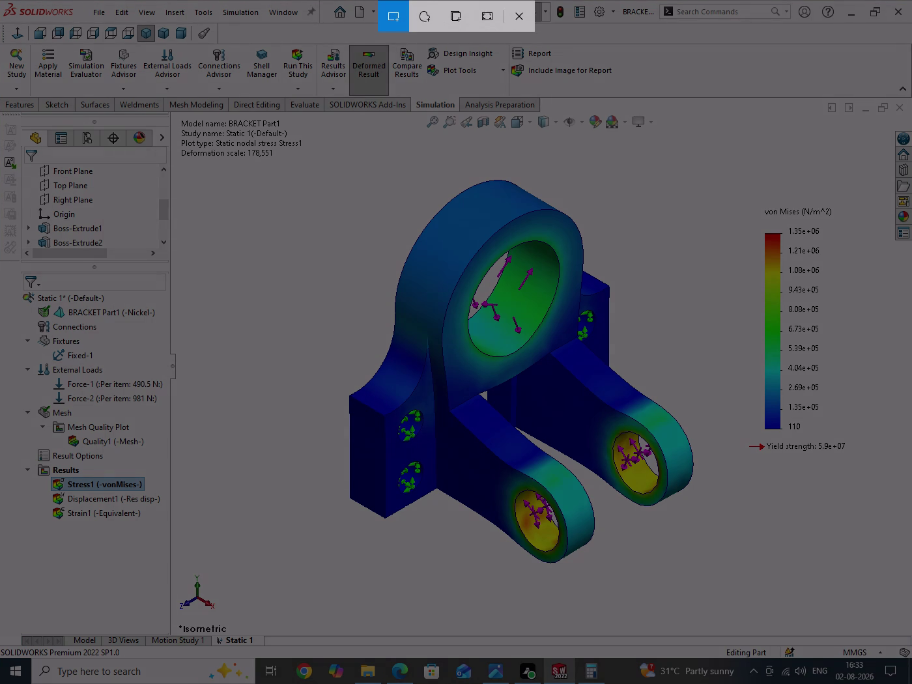
drag(6, 3, 15, 41)
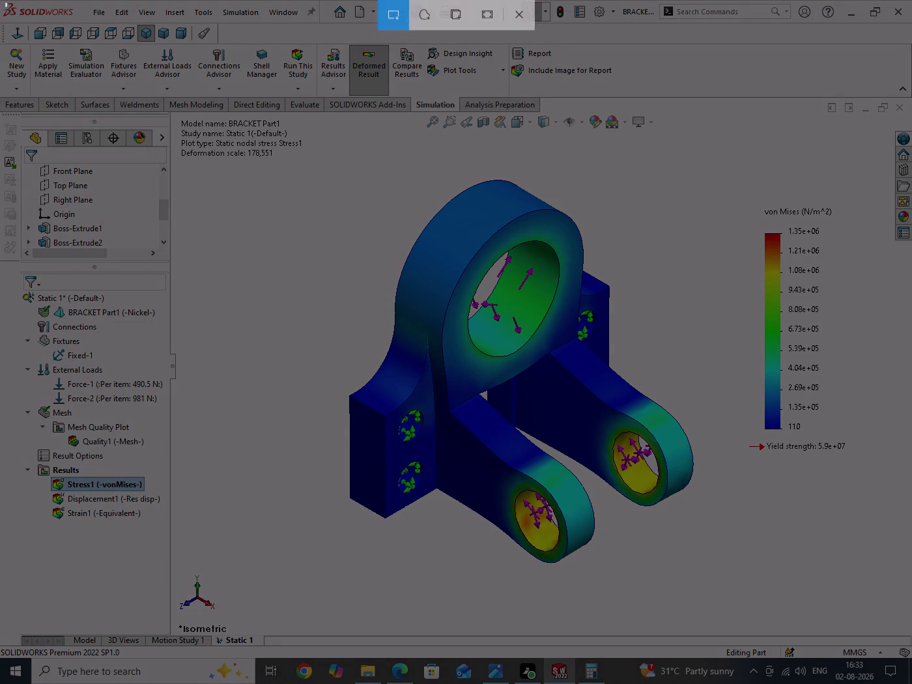
drag(15, 41, 911, 683)
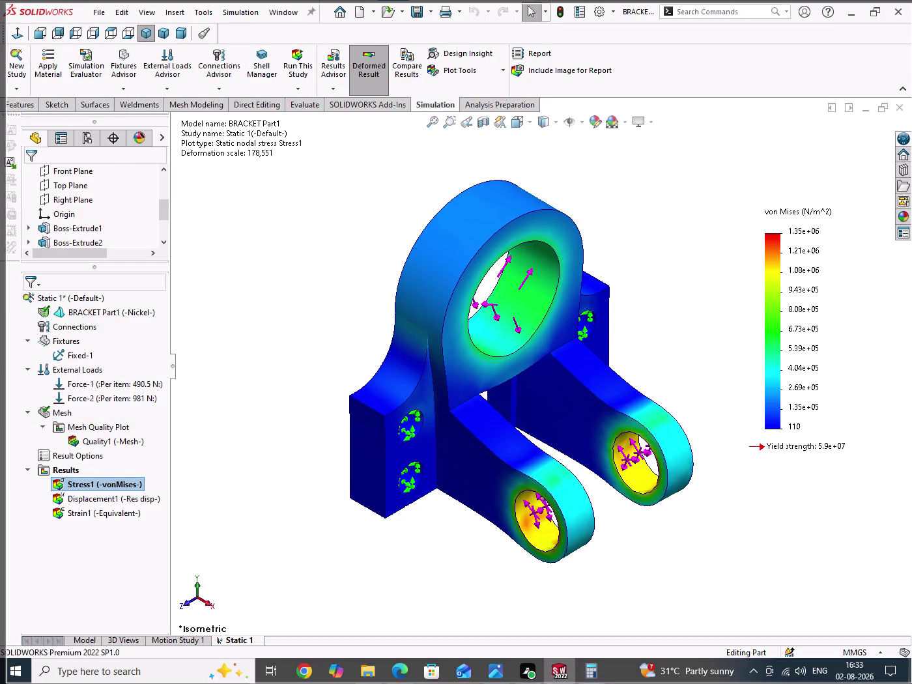
drag(911, 682, 911, 683)
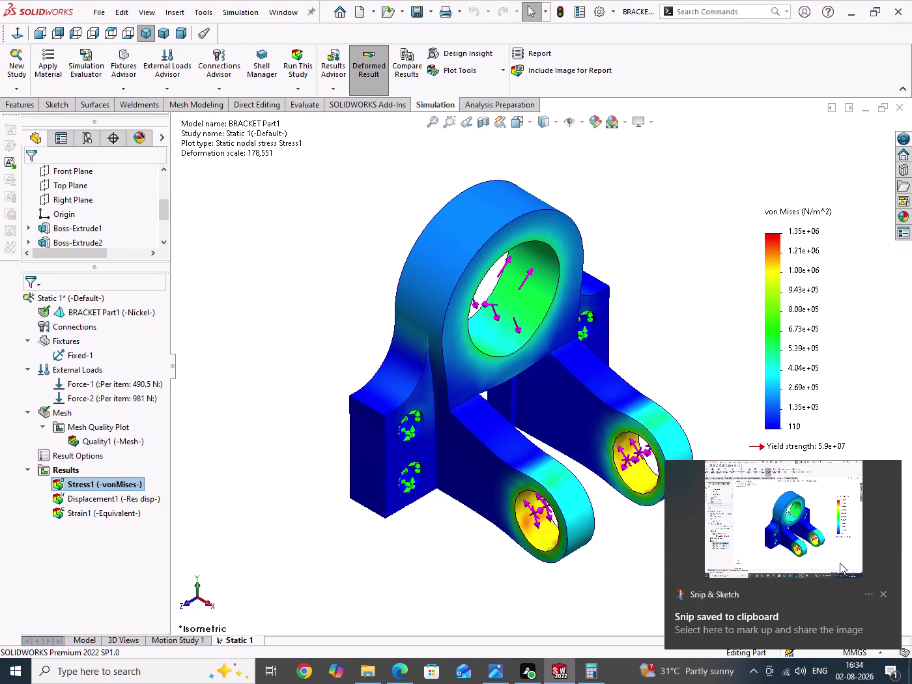
Open the saved snip in Snip & Sketch from the notification list.
right_click(130, 502)
click(146, 511)
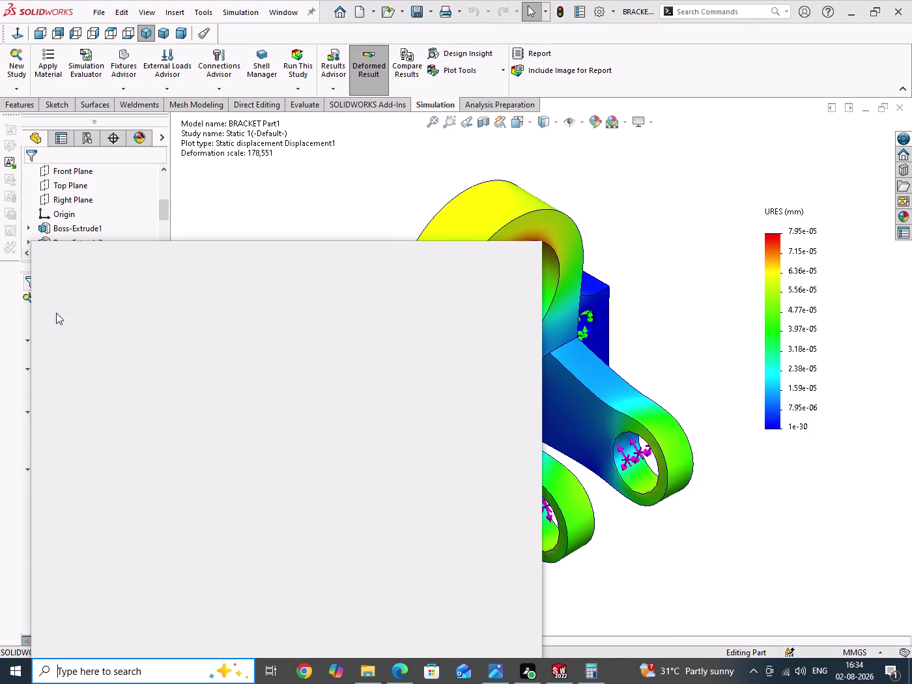
click(633, 356)
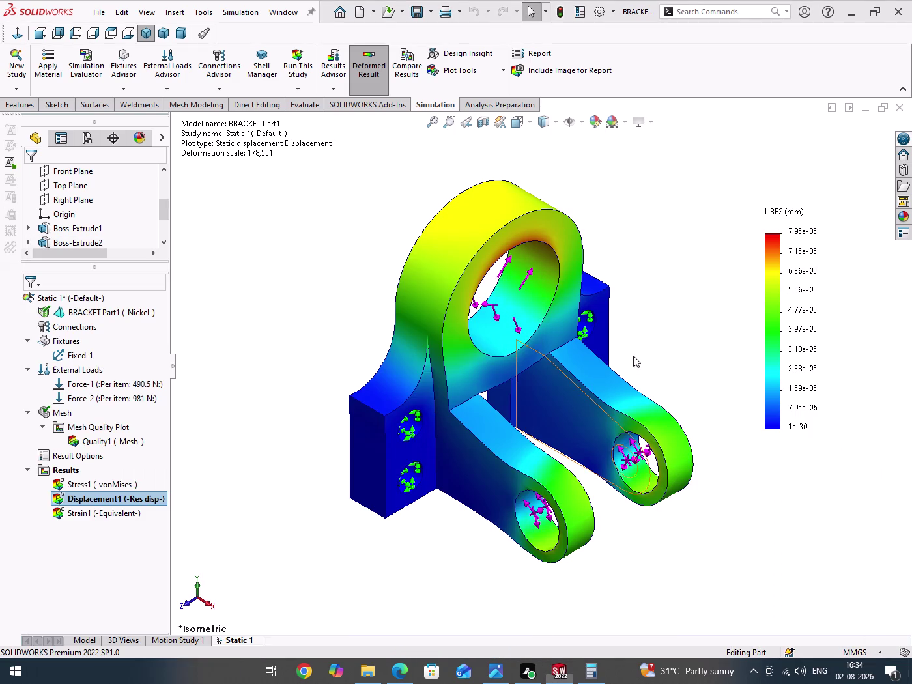
click(859, 676)
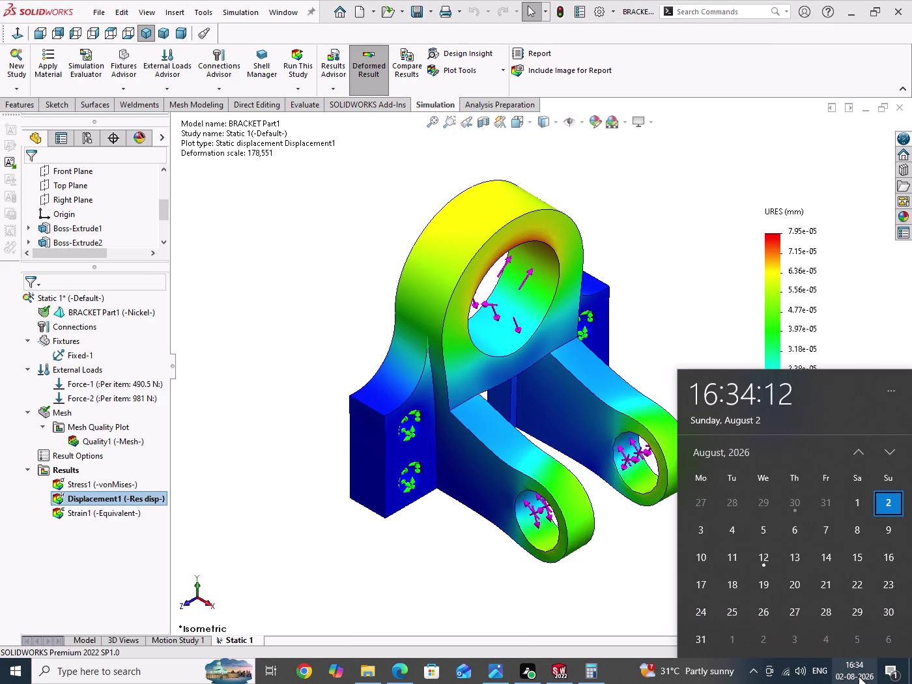
click(892, 675)
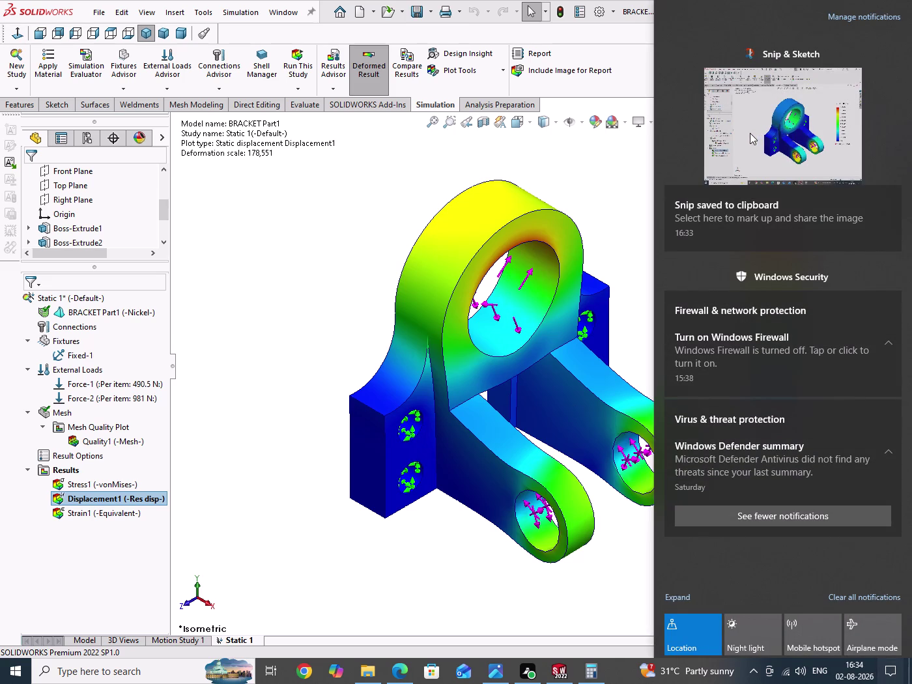
click(750, 133)
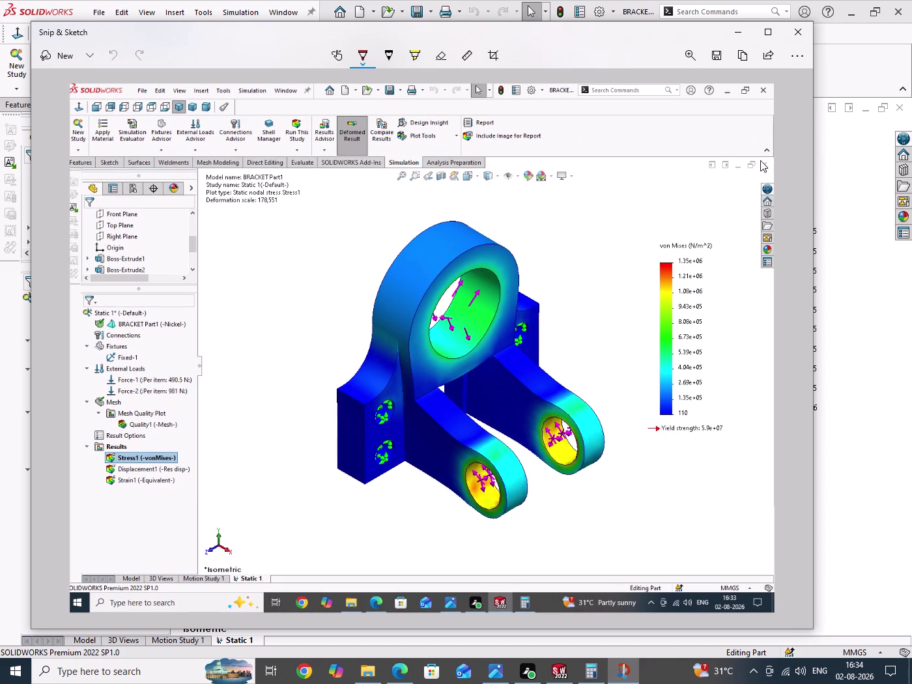
Open the stress screenshot in Photos through the Open with option.
click(793, 60)
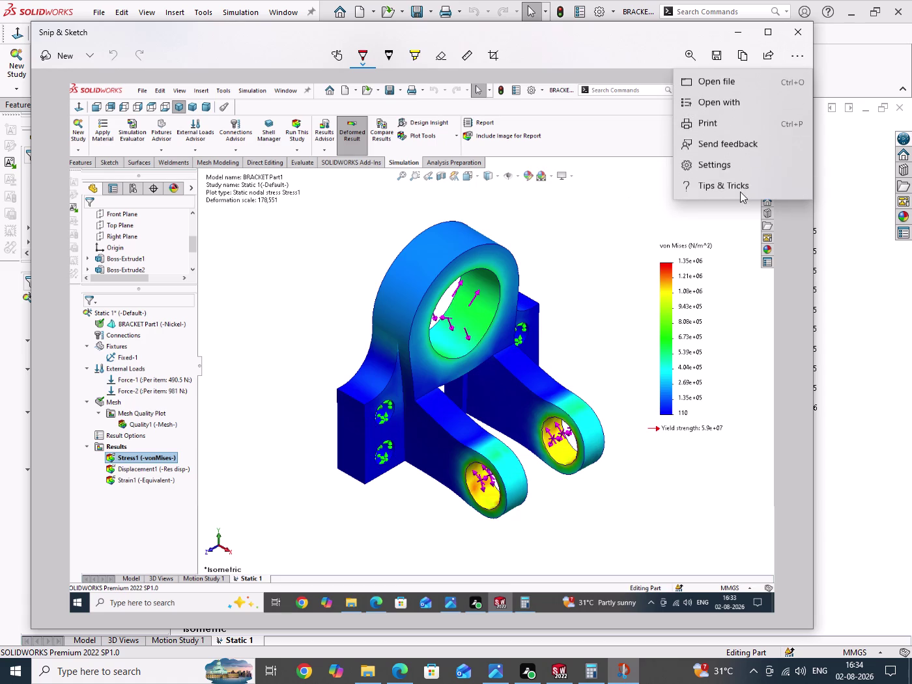
click(717, 107)
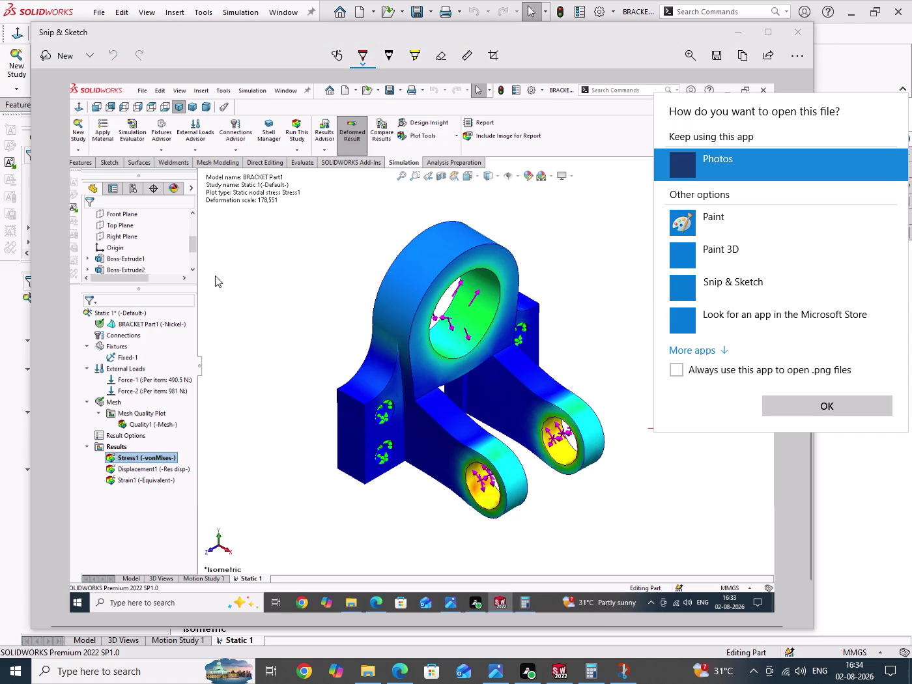
click(855, 403)
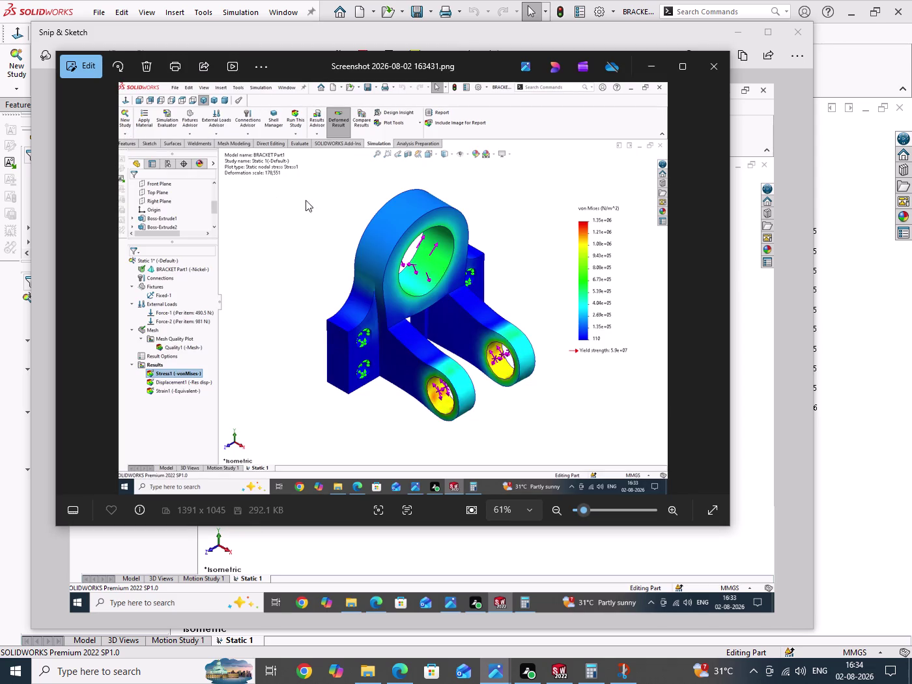
Start Save As and browse to Desktop > INTERNSHIP PROJECT > BRACKET.
click(262, 70)
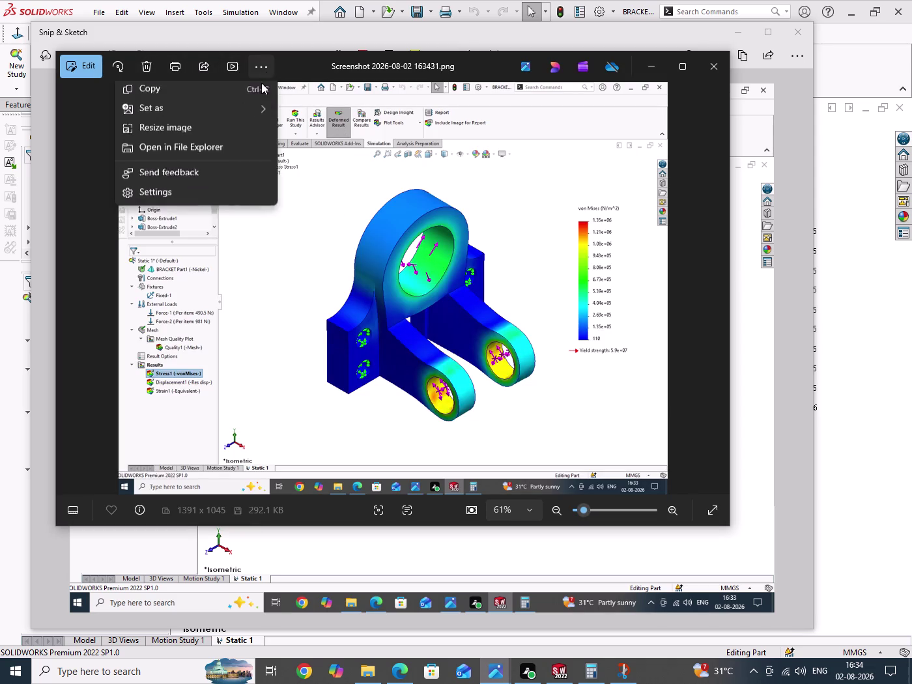
click(150, 97)
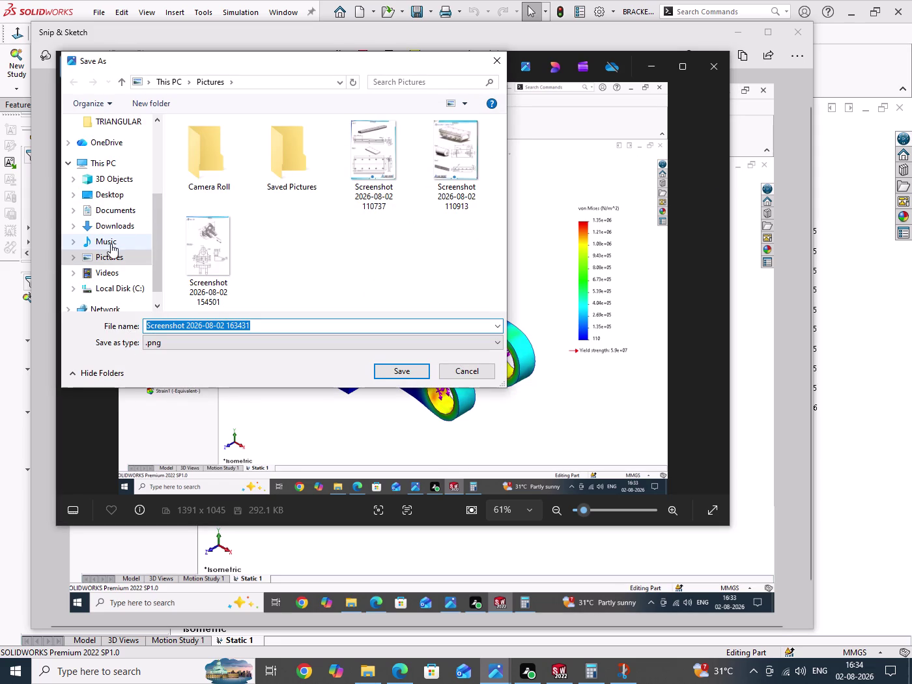
click(109, 197)
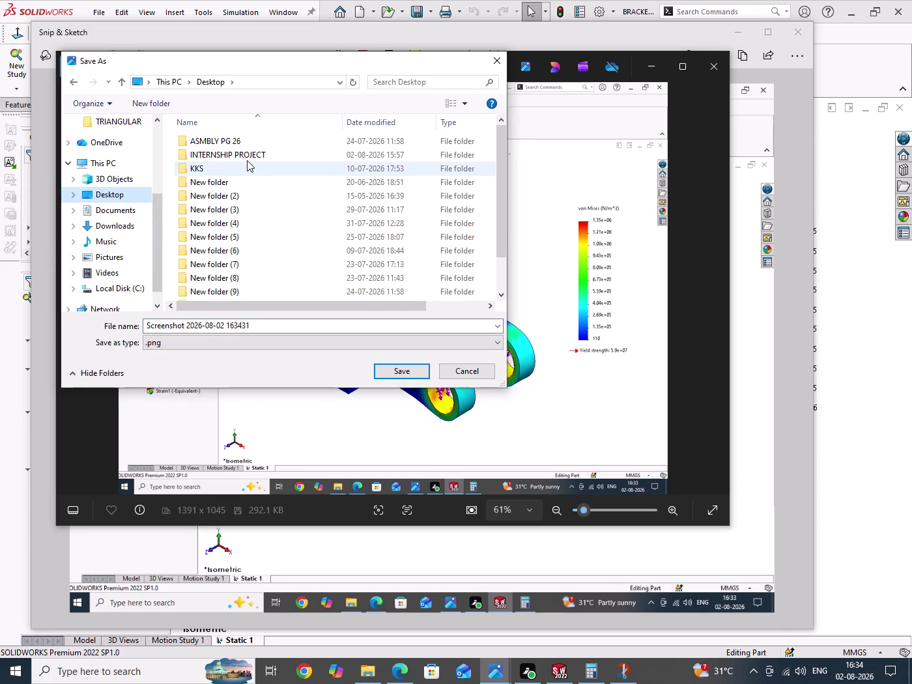
double_click(244, 155)
double_click(212, 139)
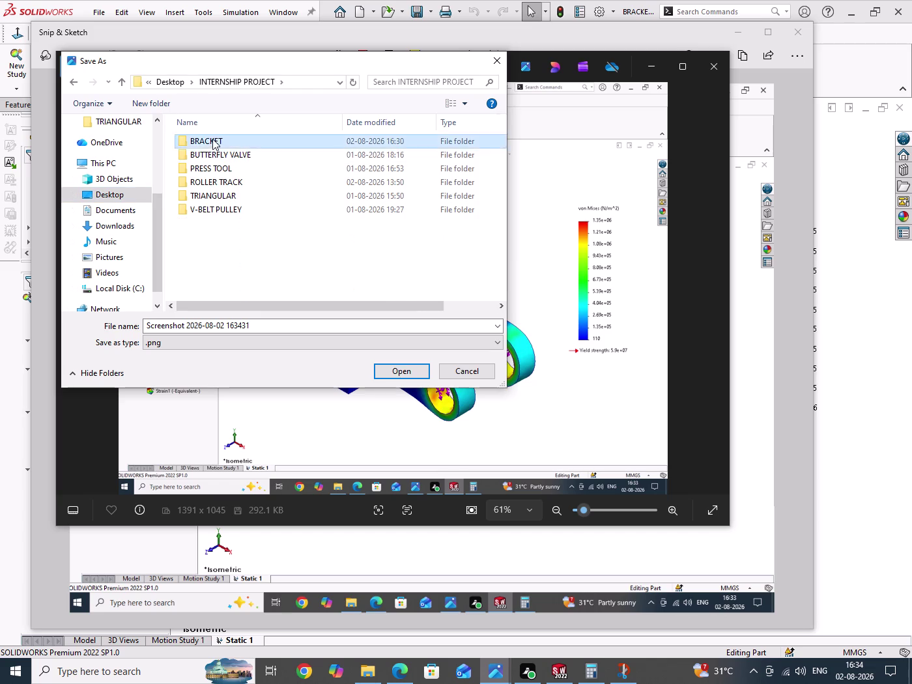
click(281, 241)
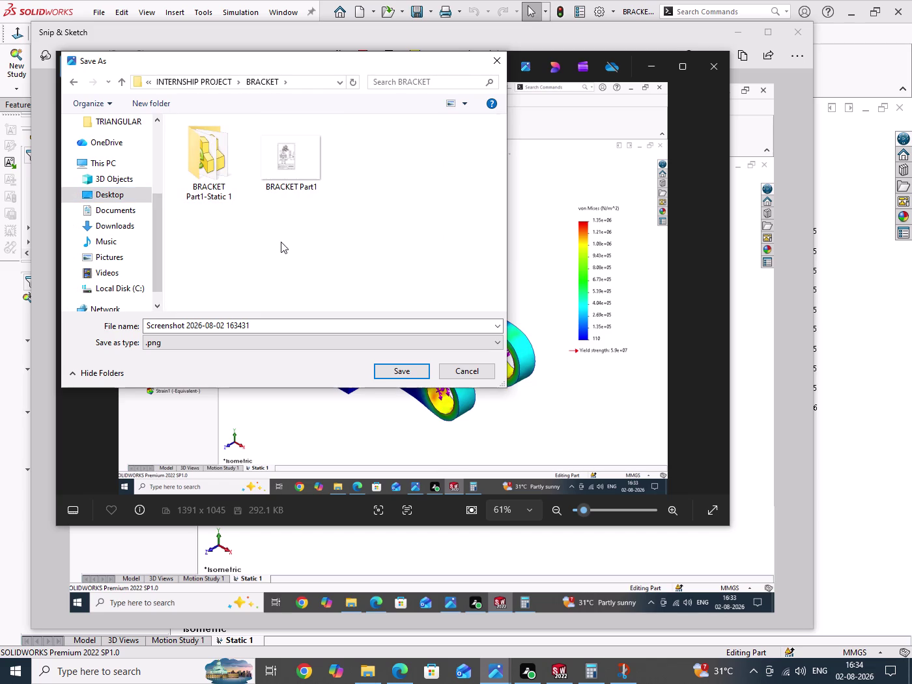
Create a new folder named 'bracket analysis pic' inside BRACKET and open it.
right_click(243, 253)
click(300, 387)
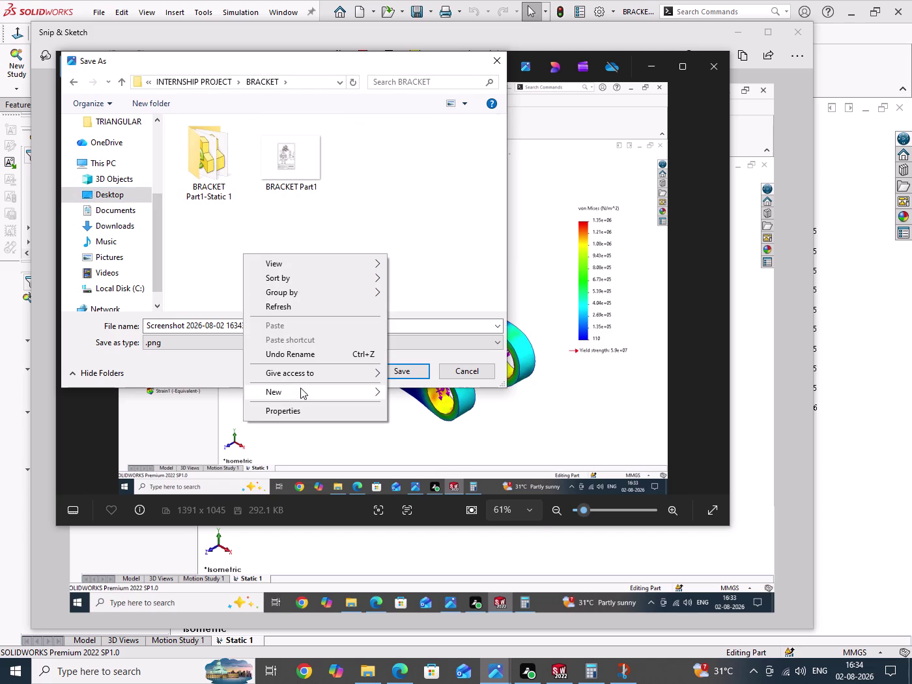
click(439, 395)
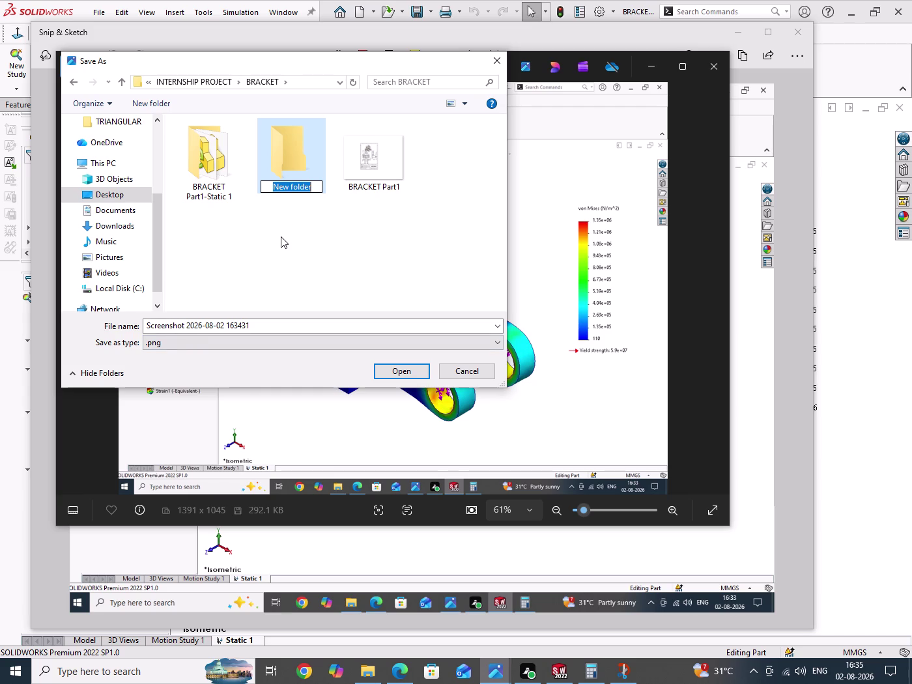
key(b)
text(ra)
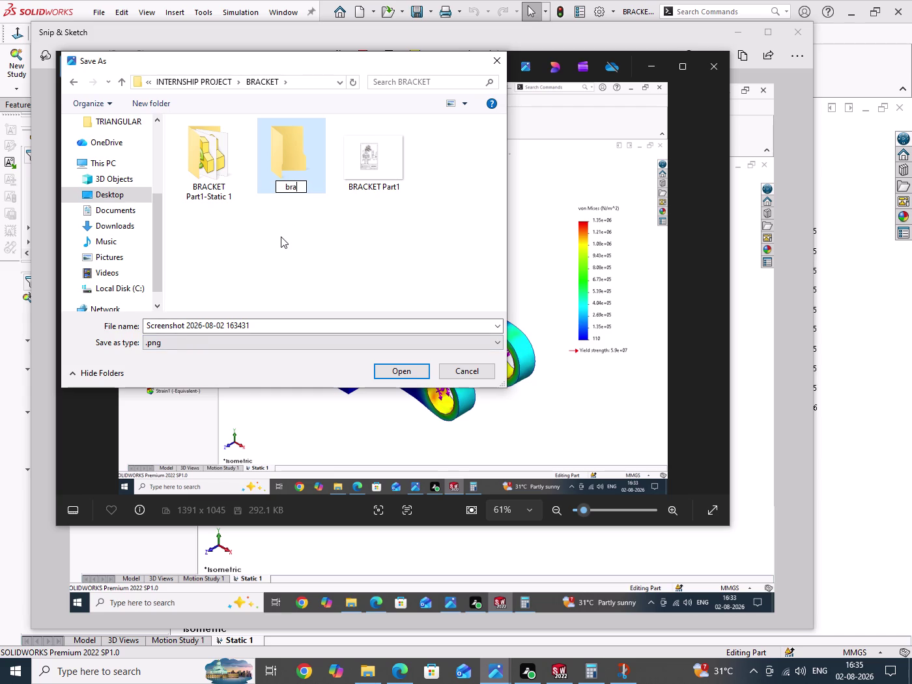
text(cket)
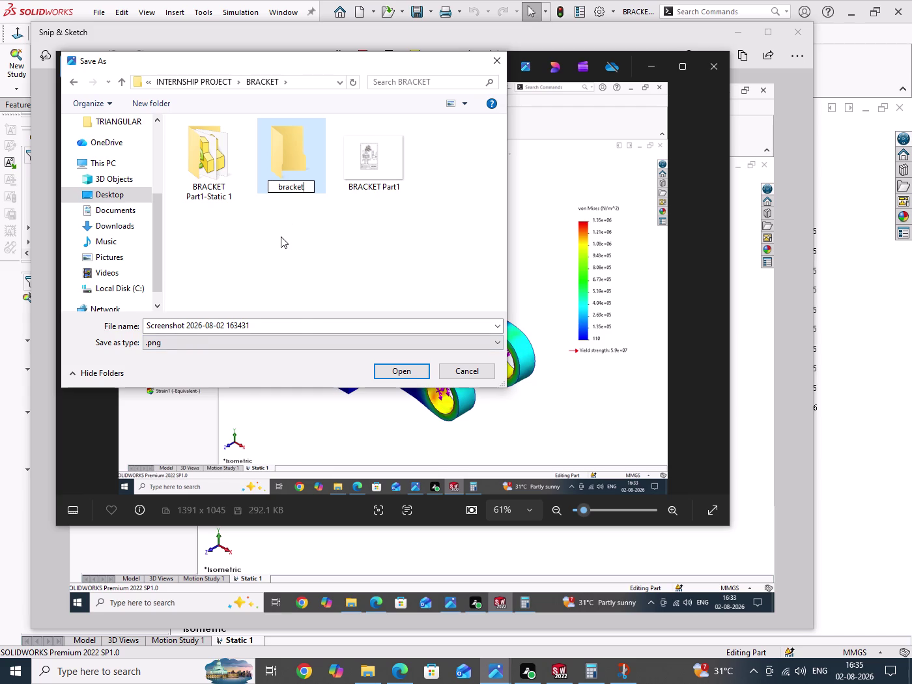
key(space)
text(a)
text(nal)
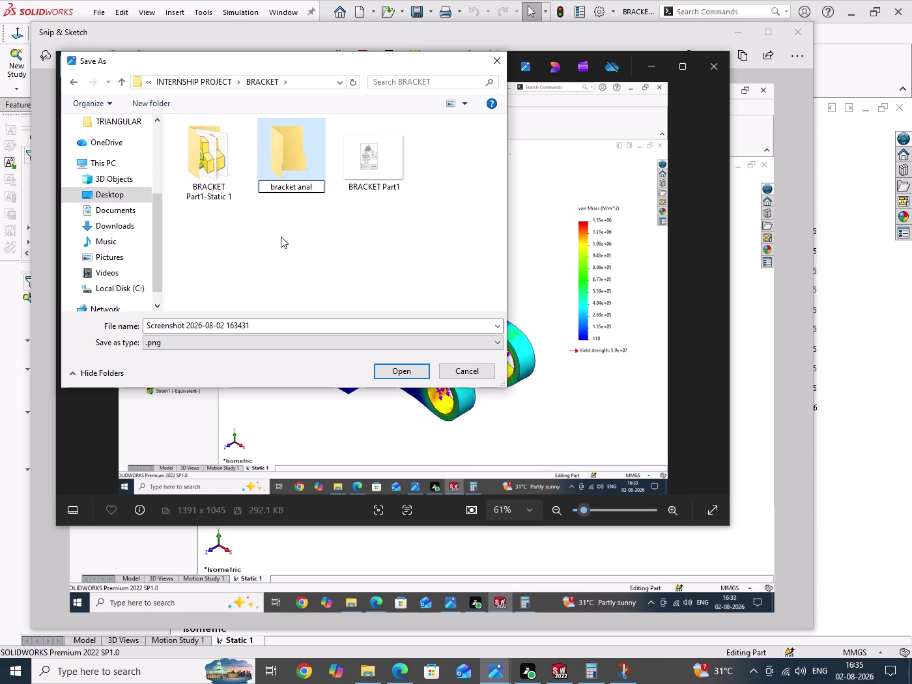
text(ysis)
key(space)
text(pi)
key(c)
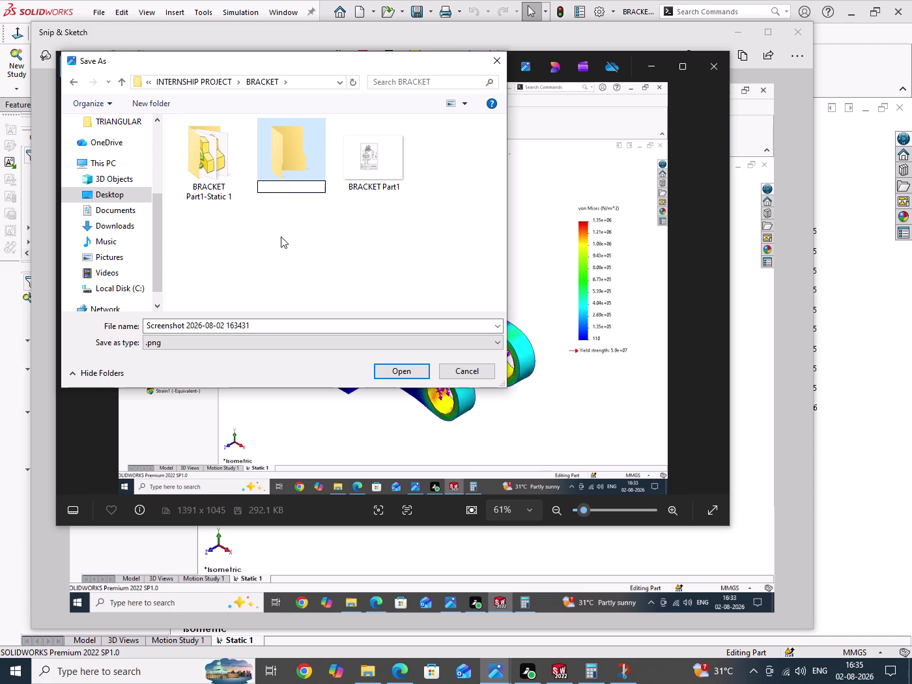
key(Return)
key(Return)
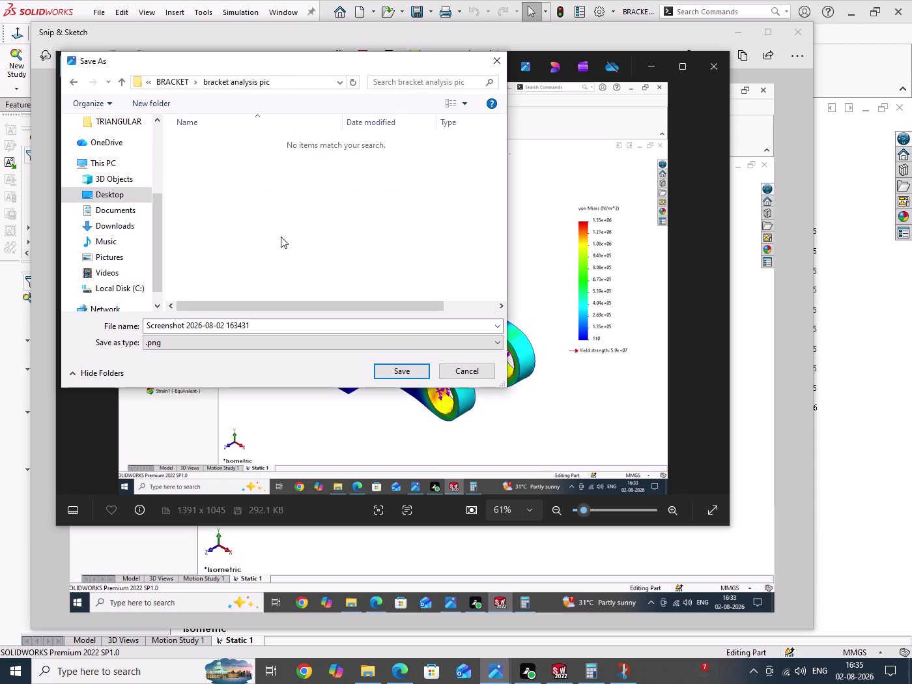
drag(204, 70, 273, 149)
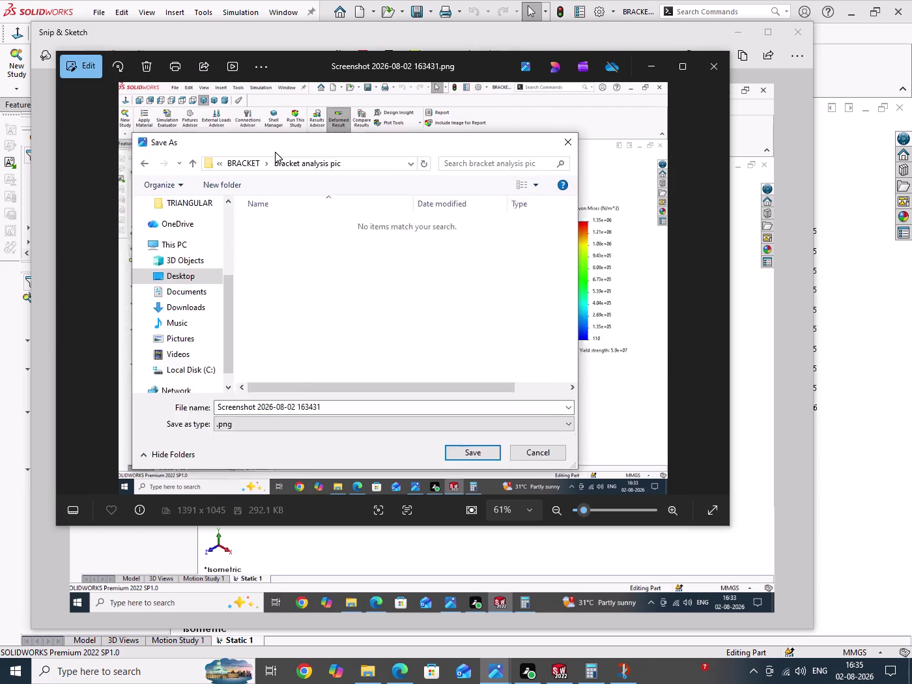
Replace 'Screenshot' with 'STRESS' in the file name and save the image.
drag(273, 149, 364, 133)
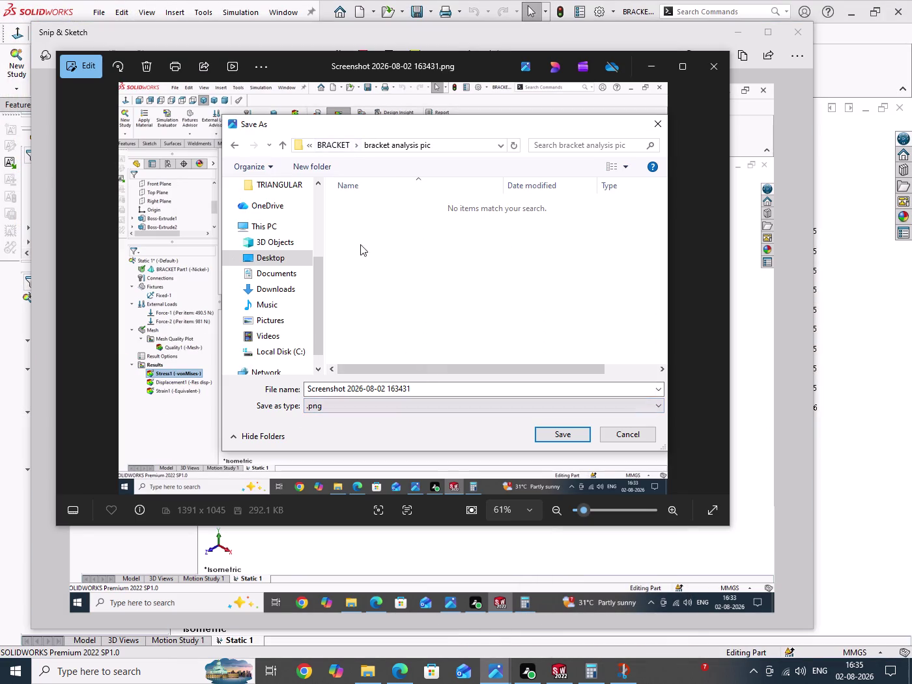
click(346, 391)
click(345, 392)
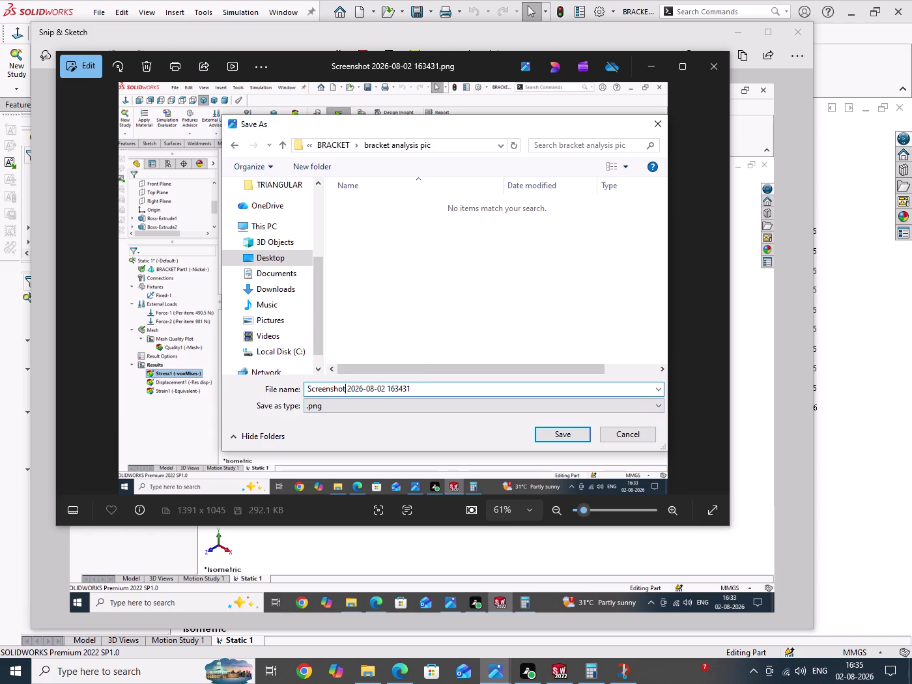
key(BackSpace)
key(BackSpace)
key(BackSpace)
key(s)
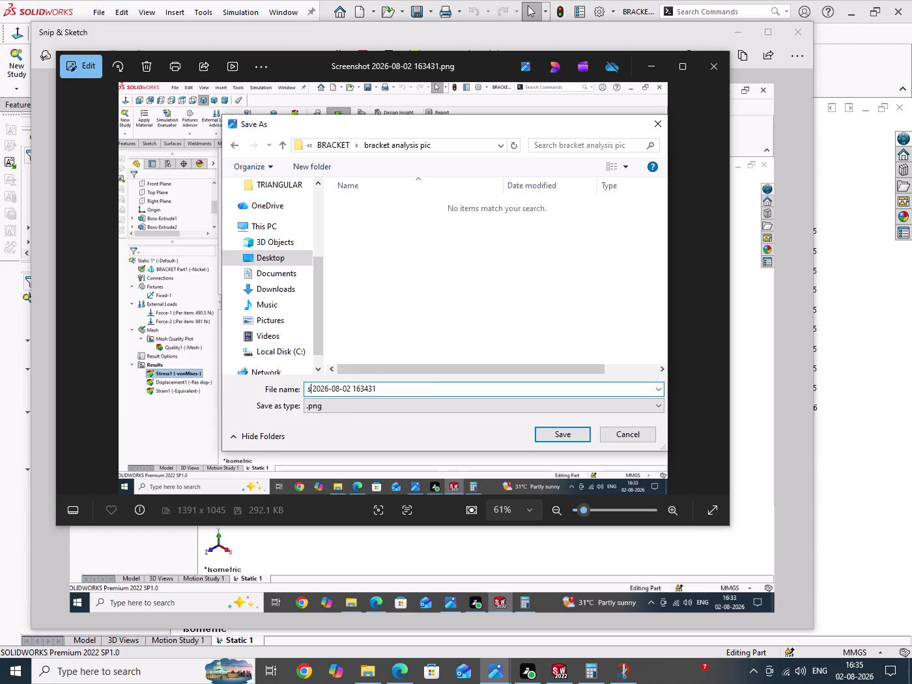
key(BackSpace)
text(STRE)
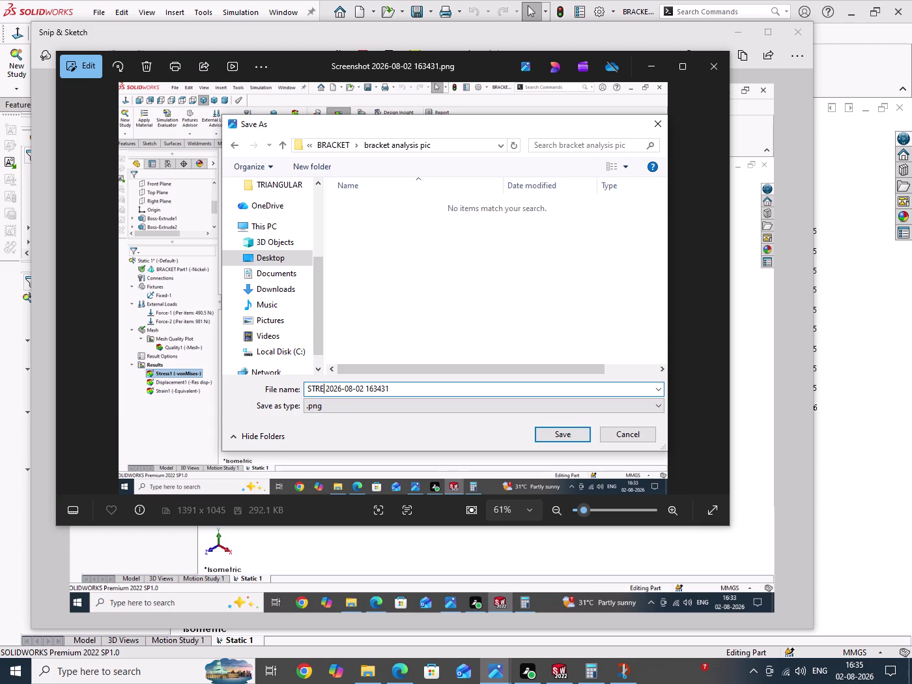
text(SS)
key(space)
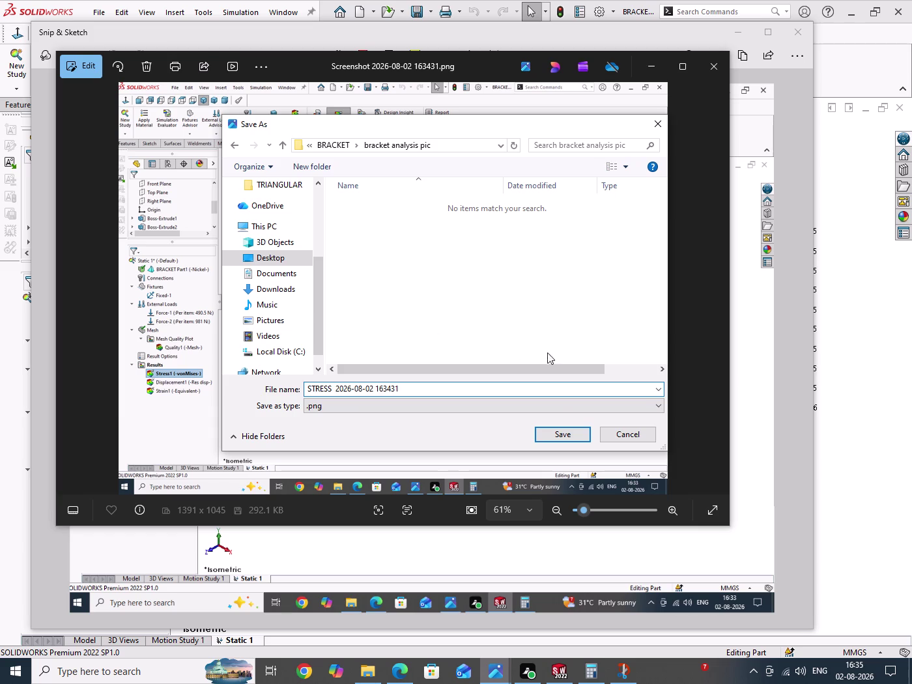
click(563, 435)
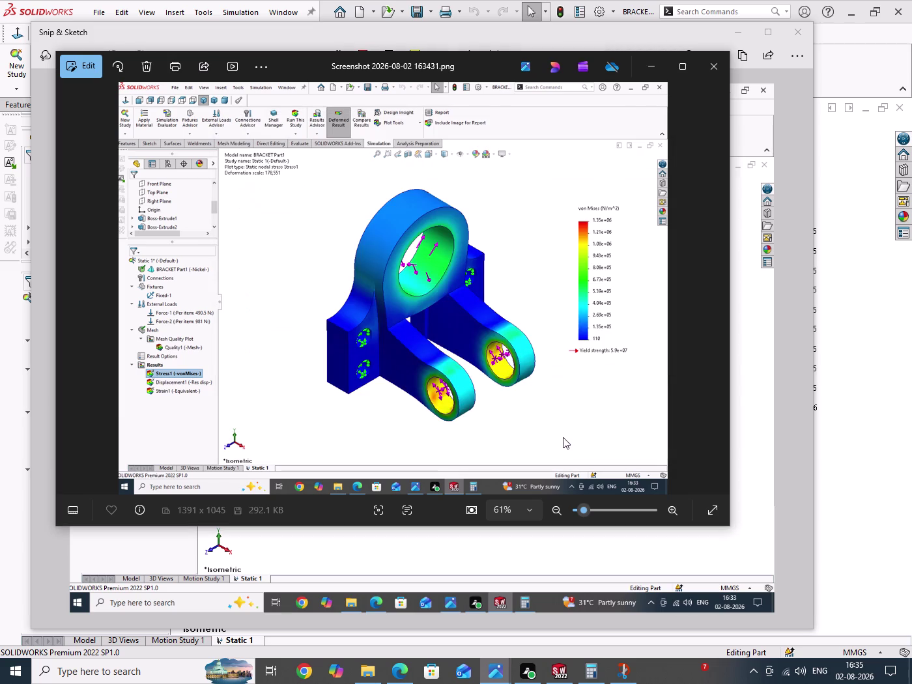
Close Photos and Snip & Sketch, then display the Displacement1 plot in SOLIDWORKS.
click(717, 61)
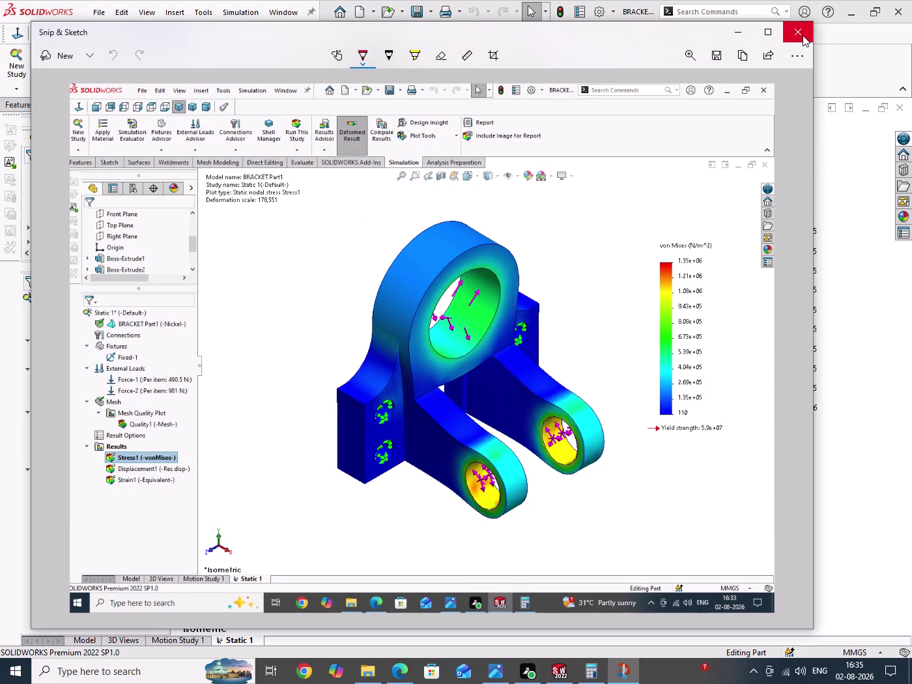
click(802, 35)
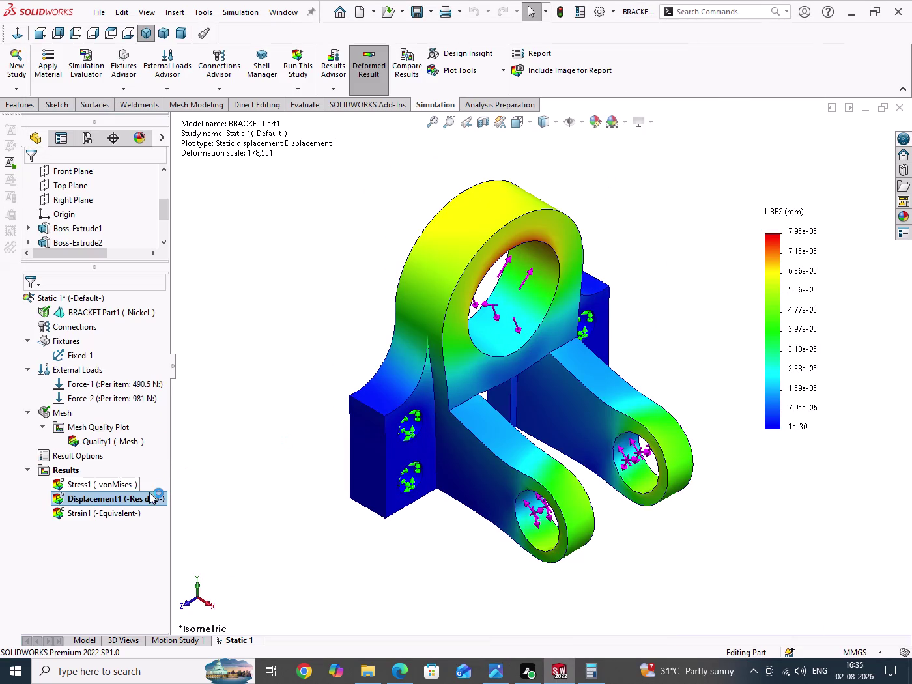
right_click(147, 502)
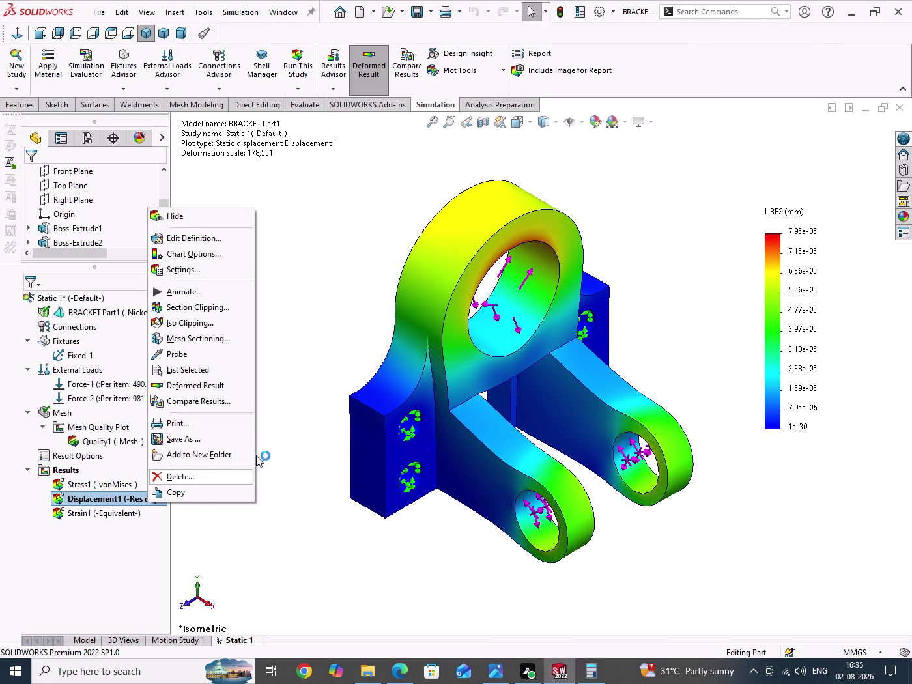
click(276, 319)
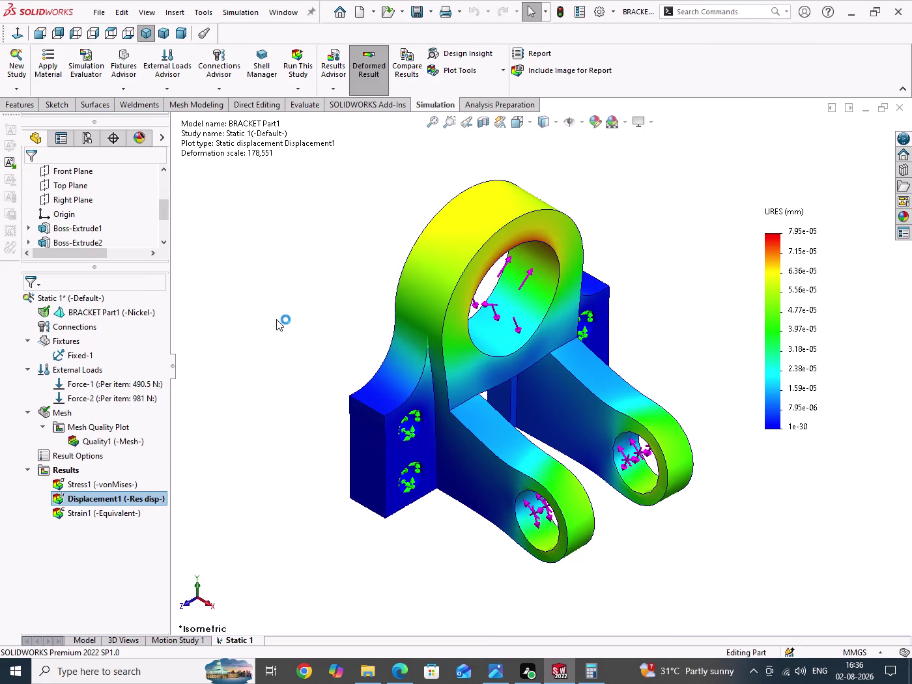
Snip the full screen, dismiss the failed-to-open error, and close the empty editor.
key(shift+super+s)
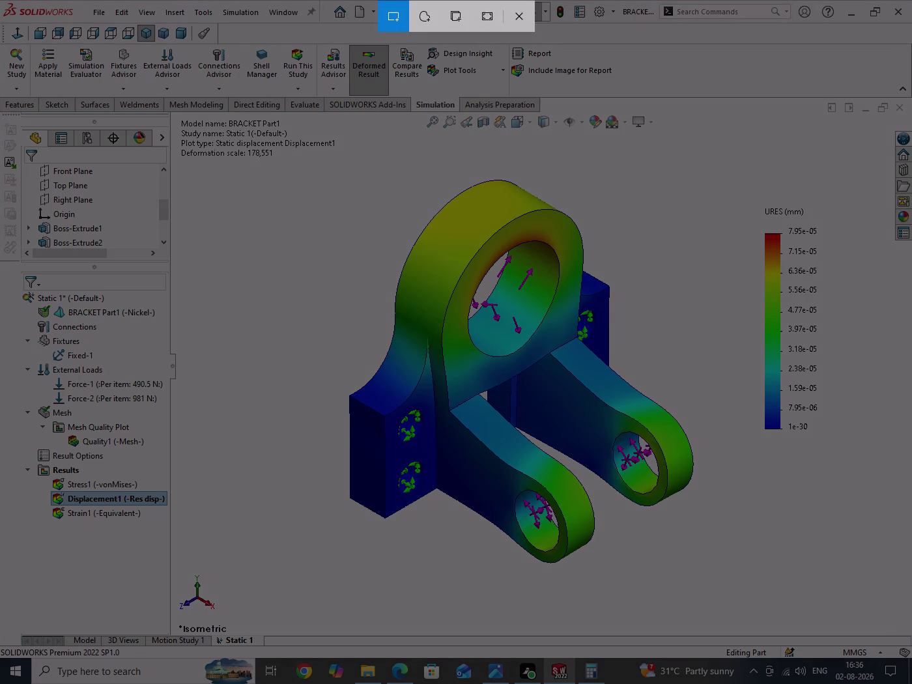
drag(0, 1, 26, 69)
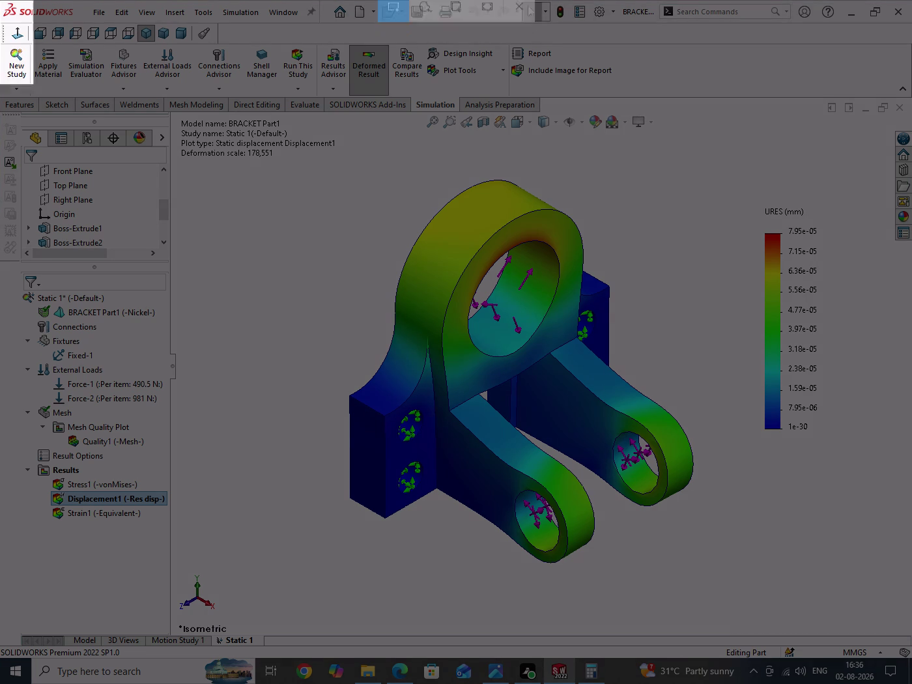
drag(26, 69, 911, 683)
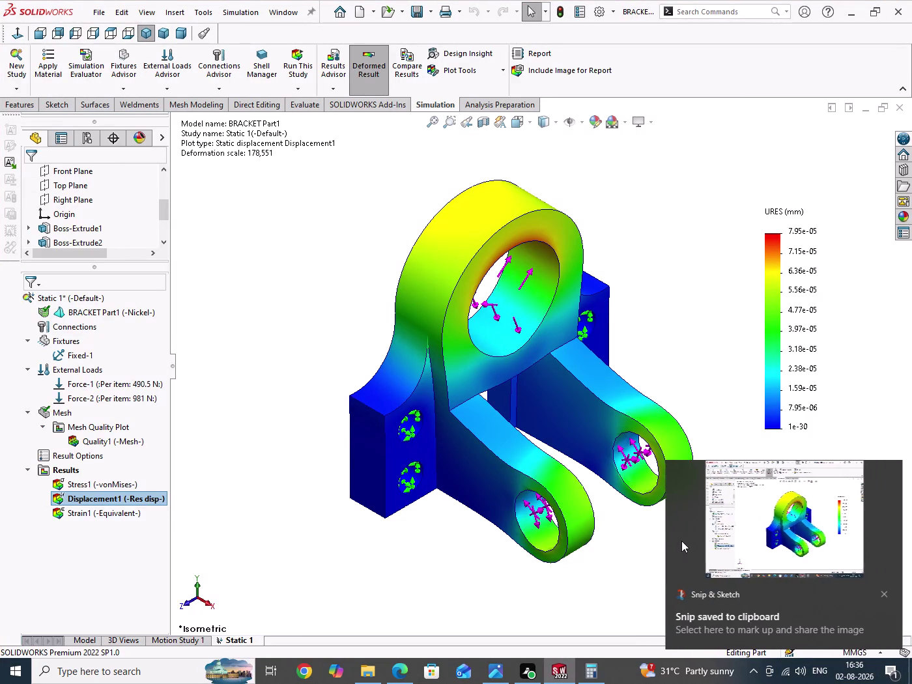
click(764, 538)
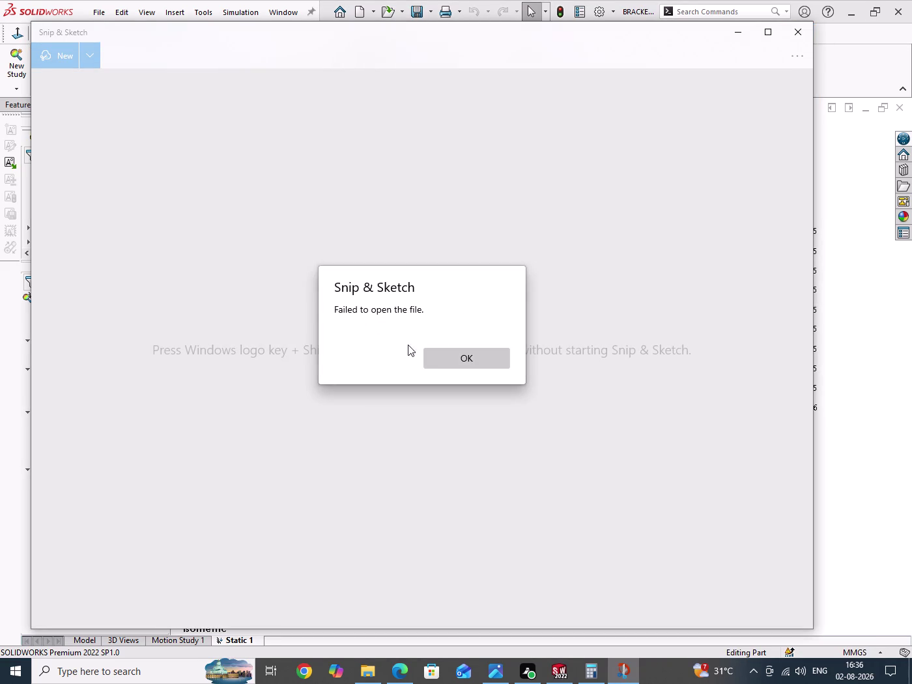
click(448, 359)
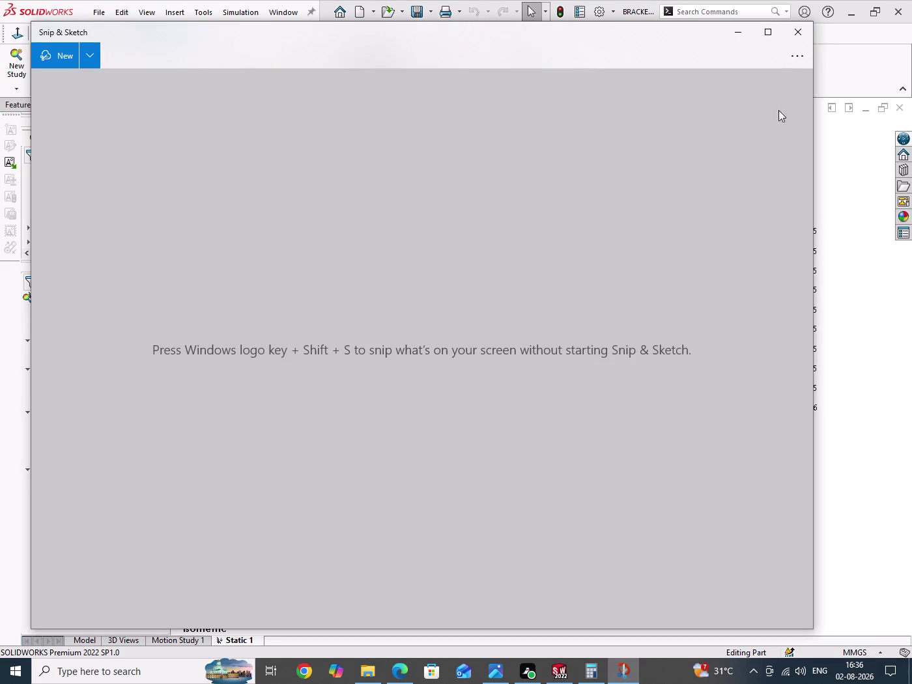
click(798, 37)
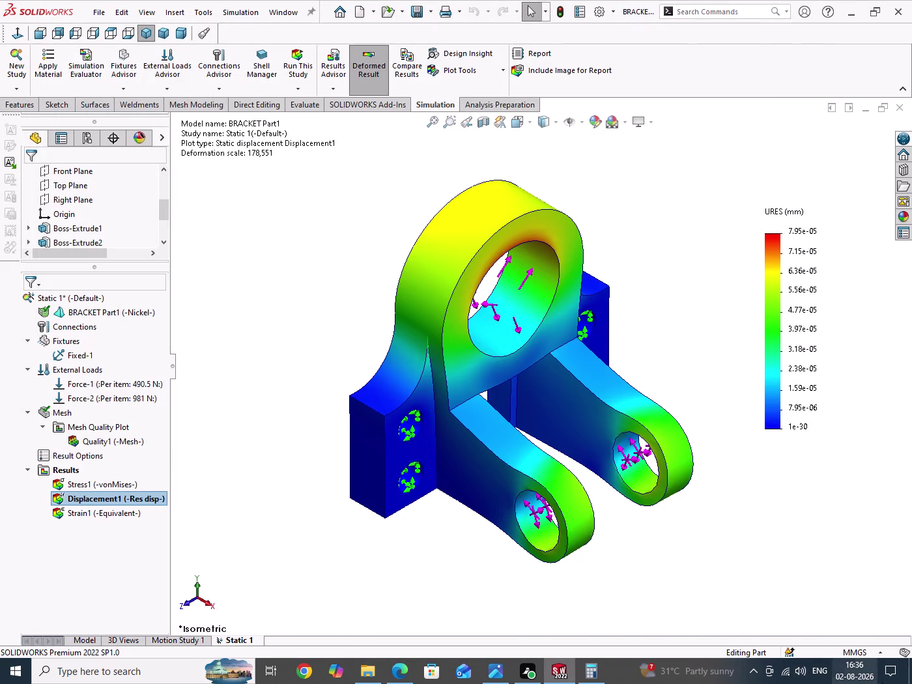
Snip the full screen showing the displacement plot and open it in Snip & Sketch.
click(895, 672)
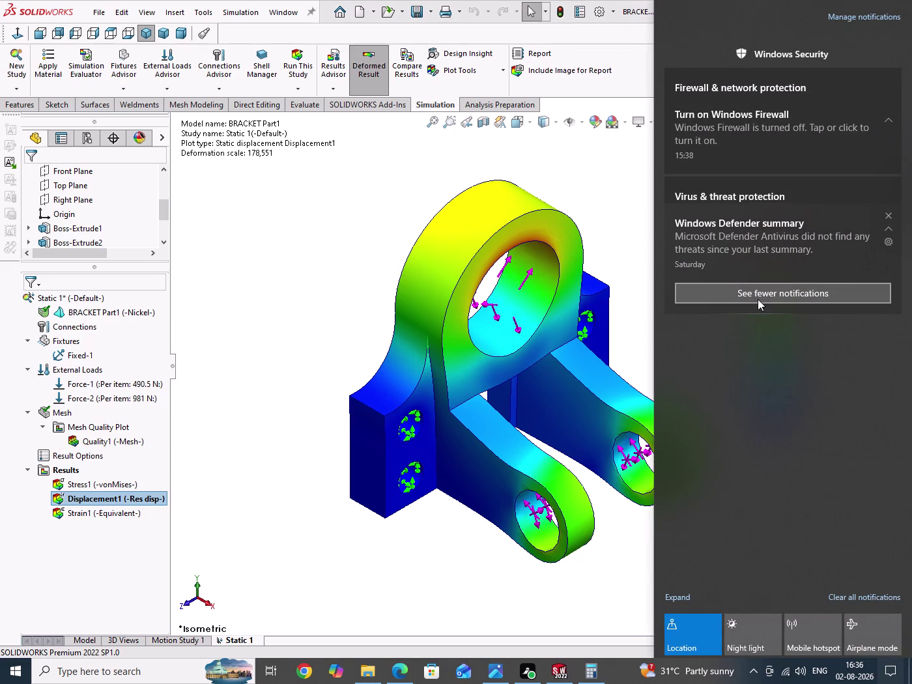
click(303, 233)
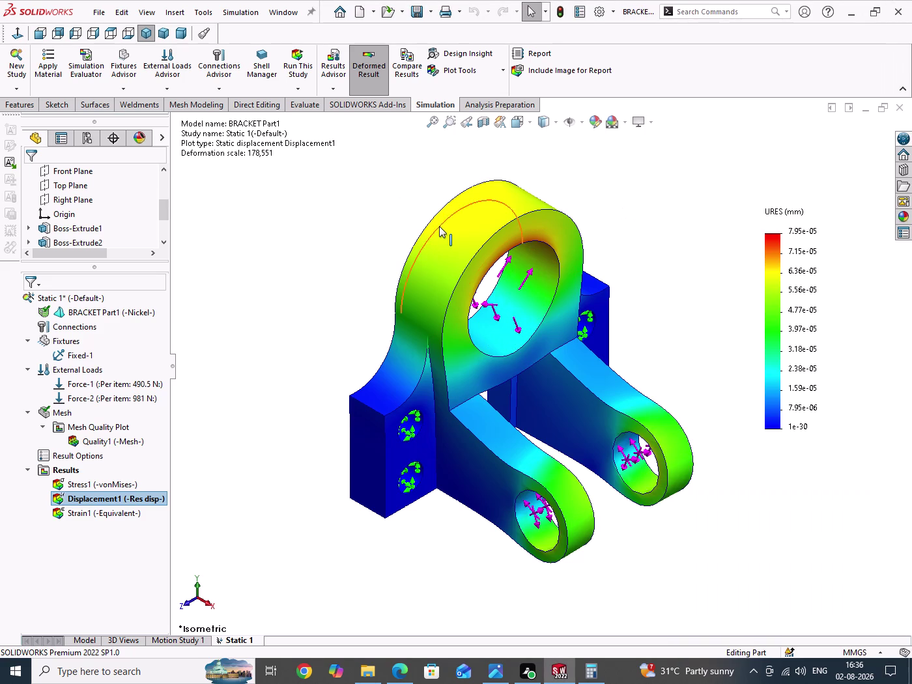
key(shift+super+s)
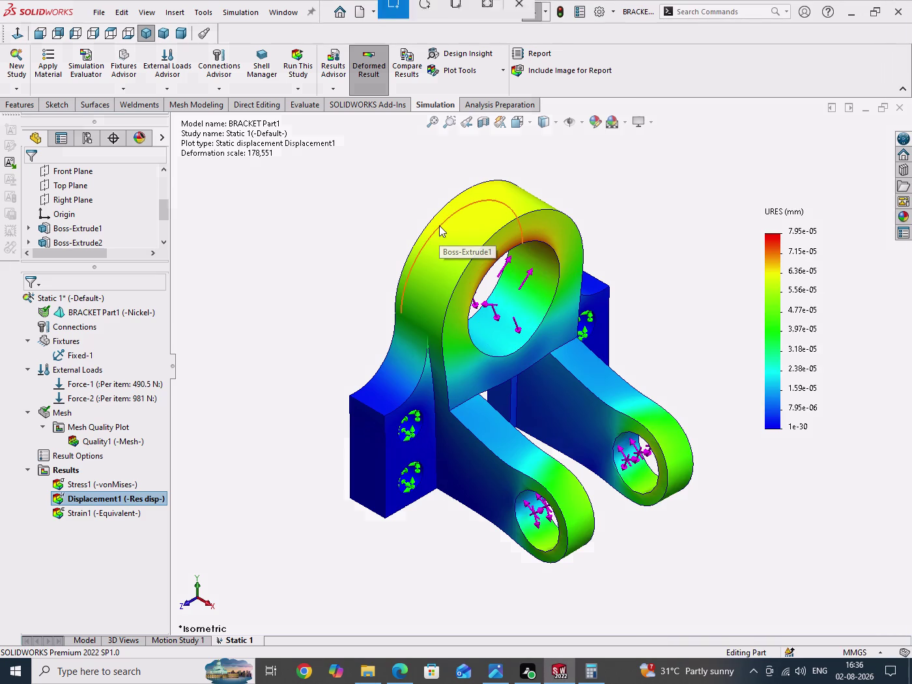
drag(9, 13, 119, 202)
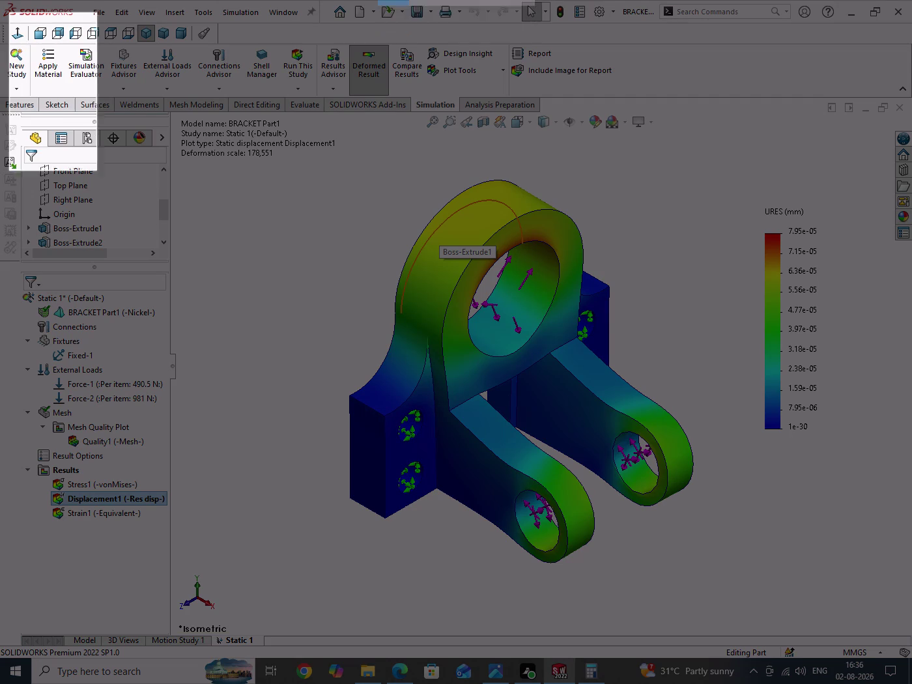
drag(119, 202, 893, 677)
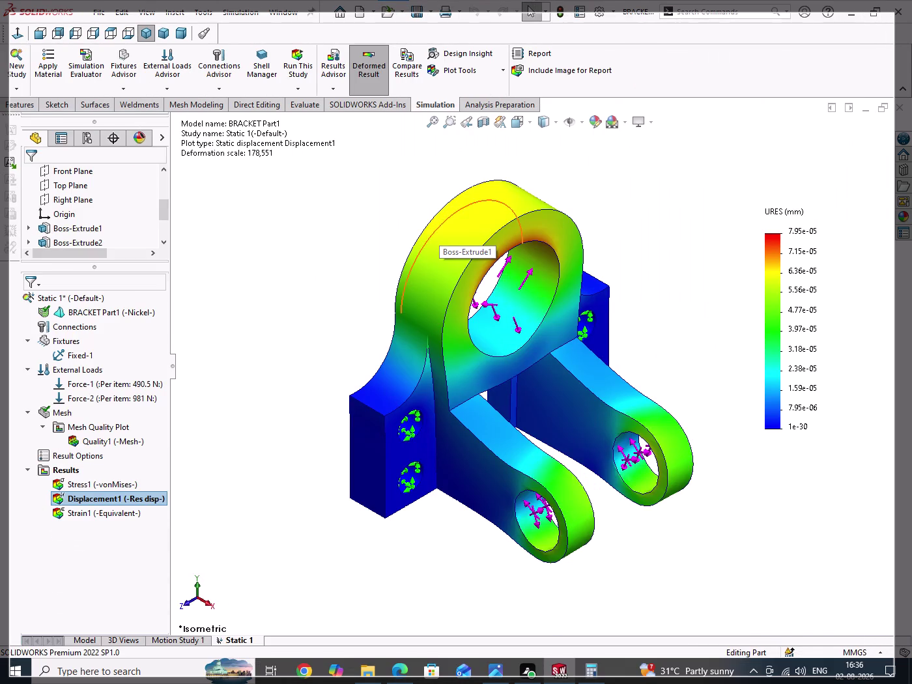
drag(894, 678, 893, 683)
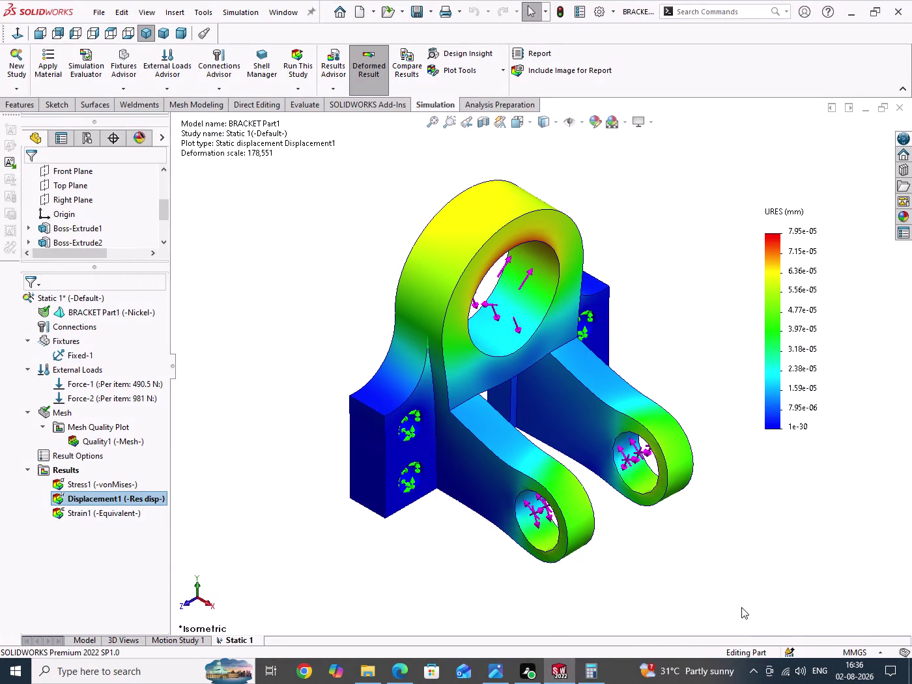
click(890, 671)
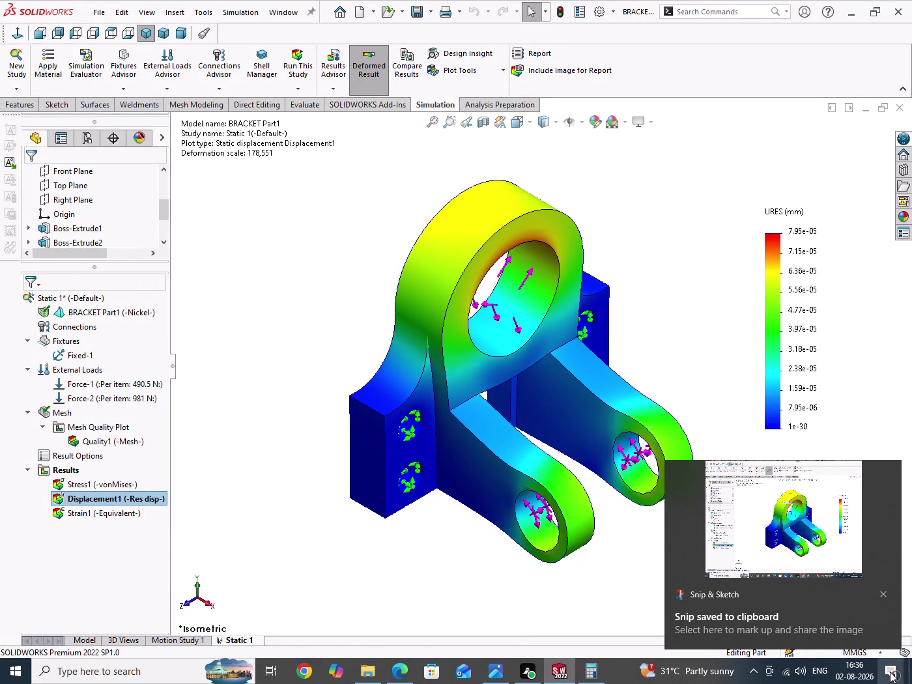
click(759, 109)
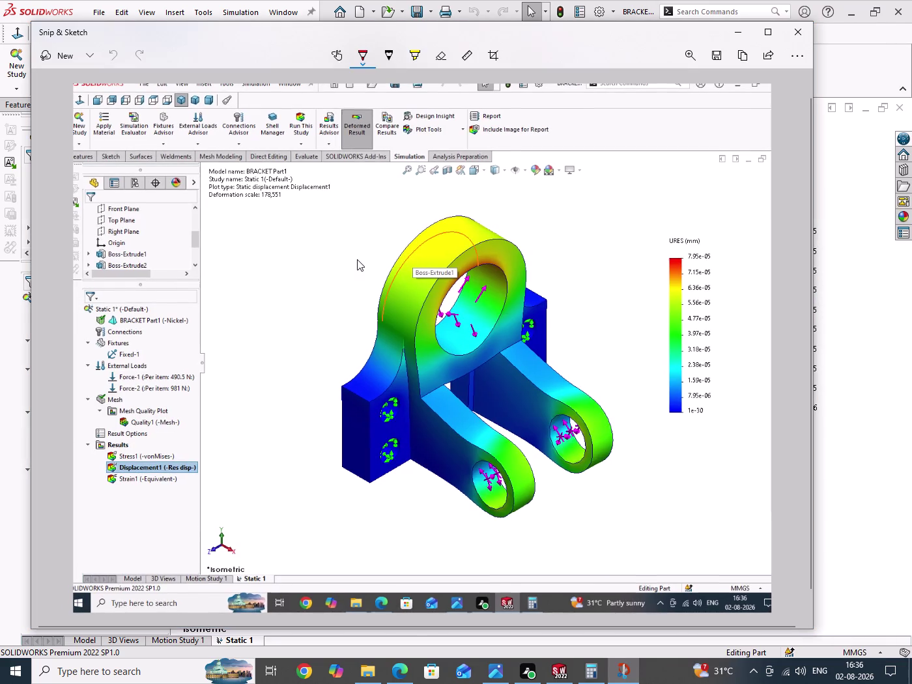
Open the displacement snip in Photos and start saving a copy.
click(794, 60)
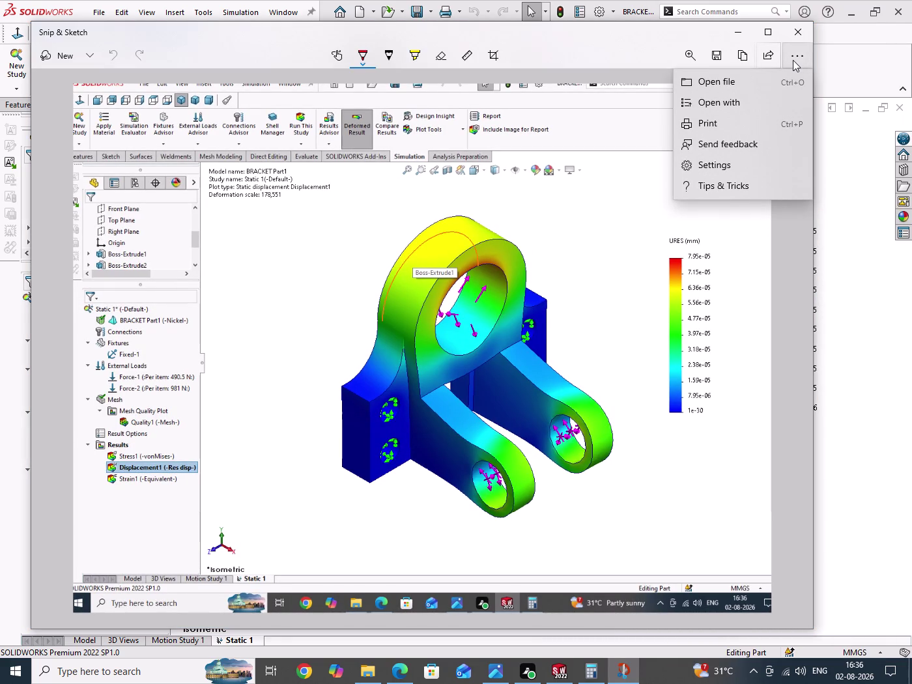
click(709, 110)
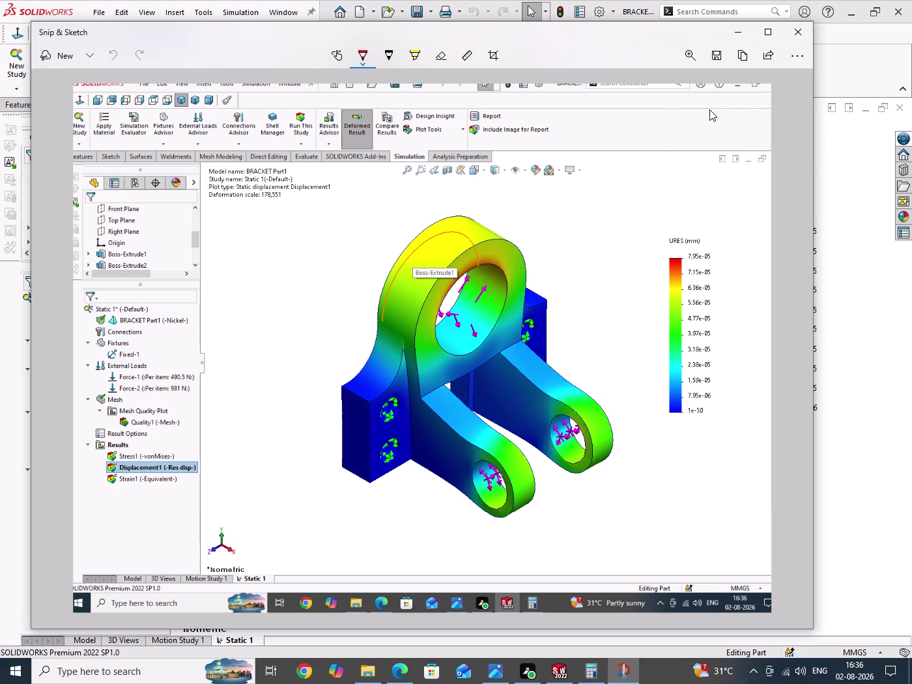
click(830, 406)
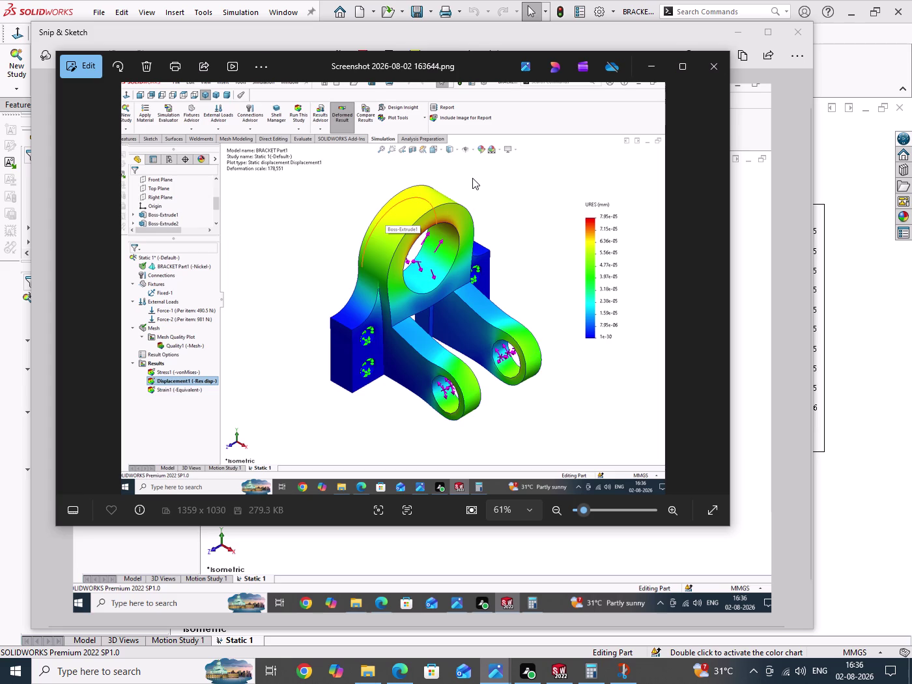
click(259, 70)
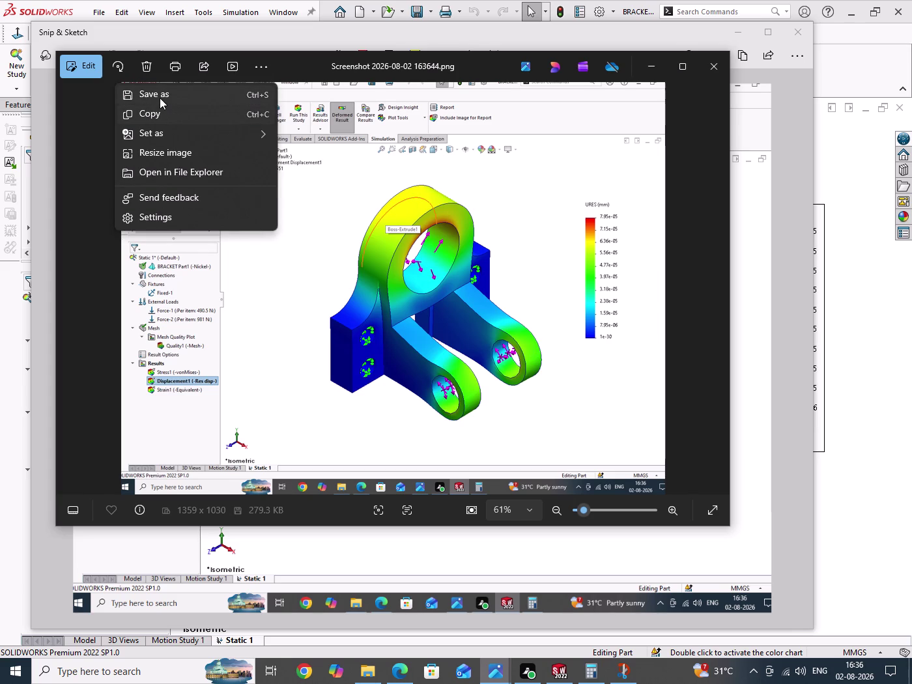
click(160, 97)
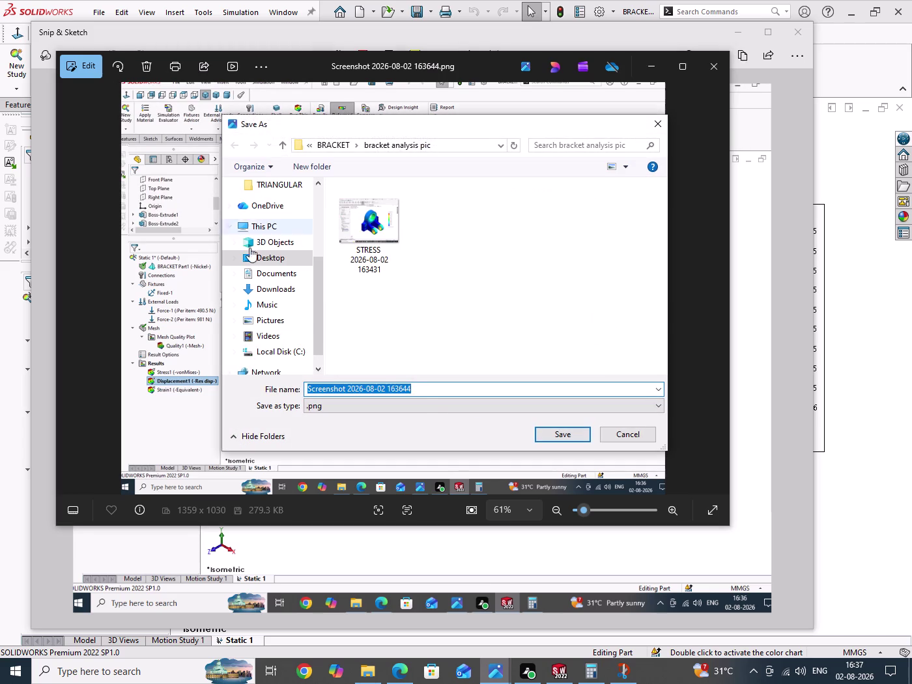
Save the image as 'DISPLACEMENT 2026-08-02 163644.png' in bracket analysis pic.
click(343, 386)
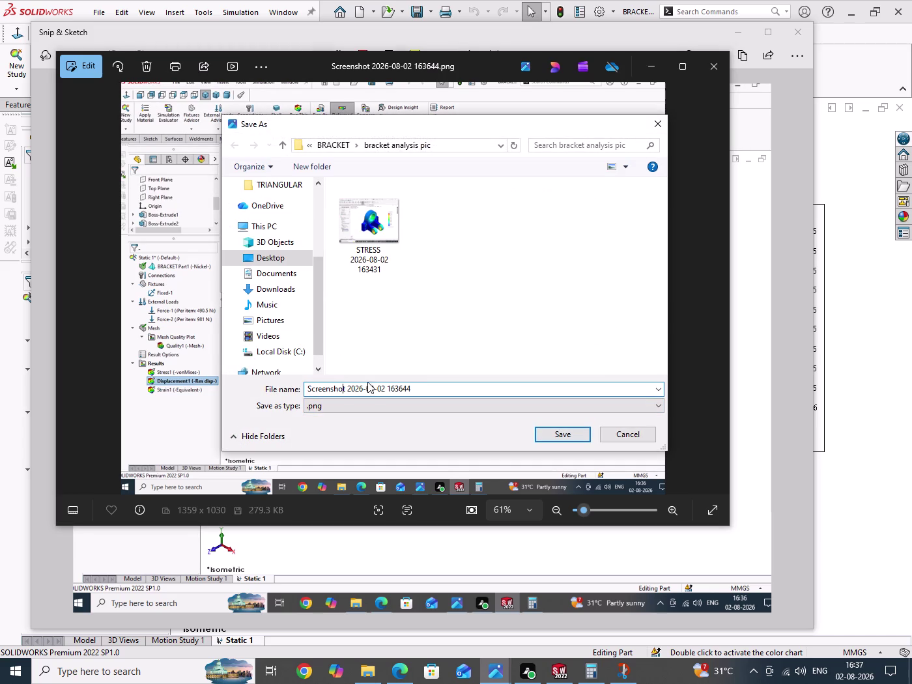
key(BackSpace)
key(BackSpace)
key(BackSpace)
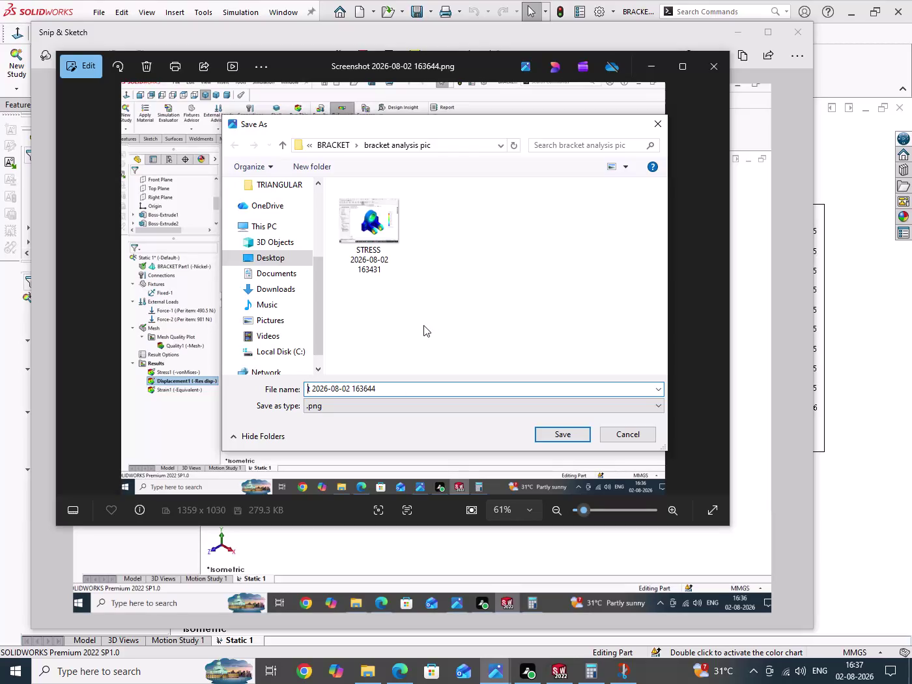
key(d)
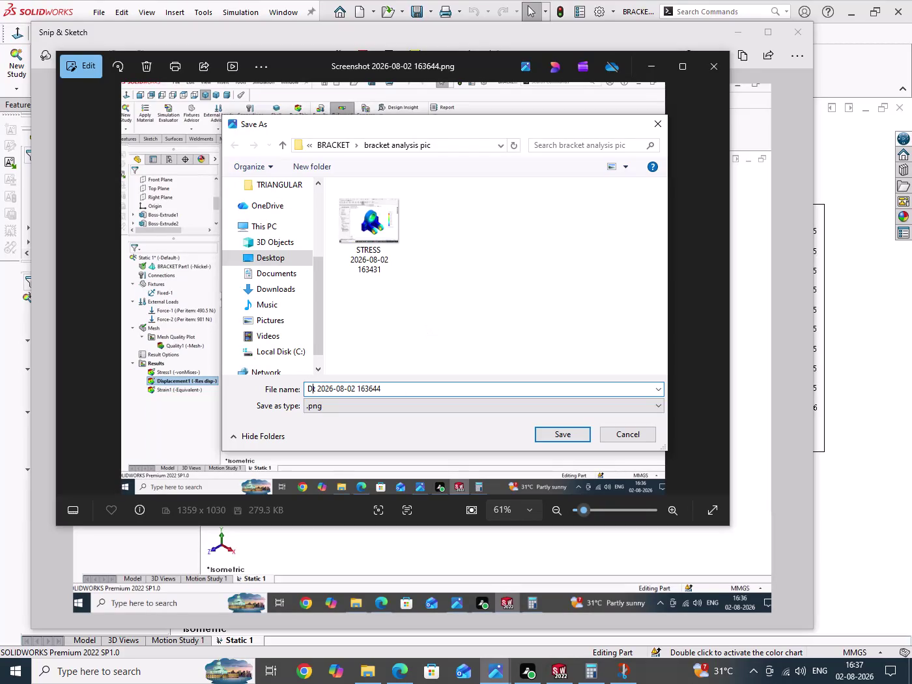
key(Delete)
text(ISPL)
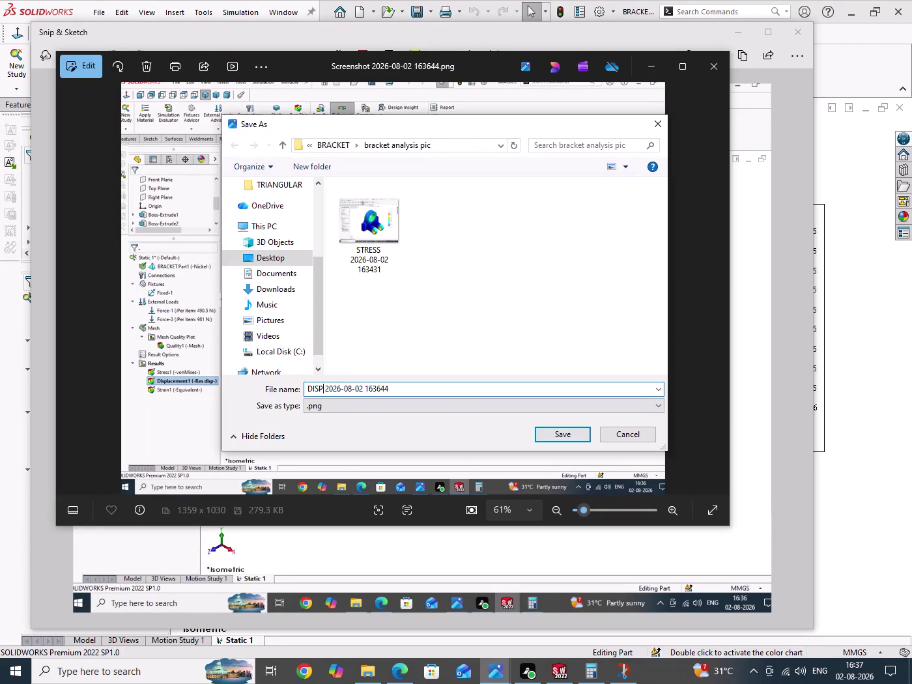
text(ACE)
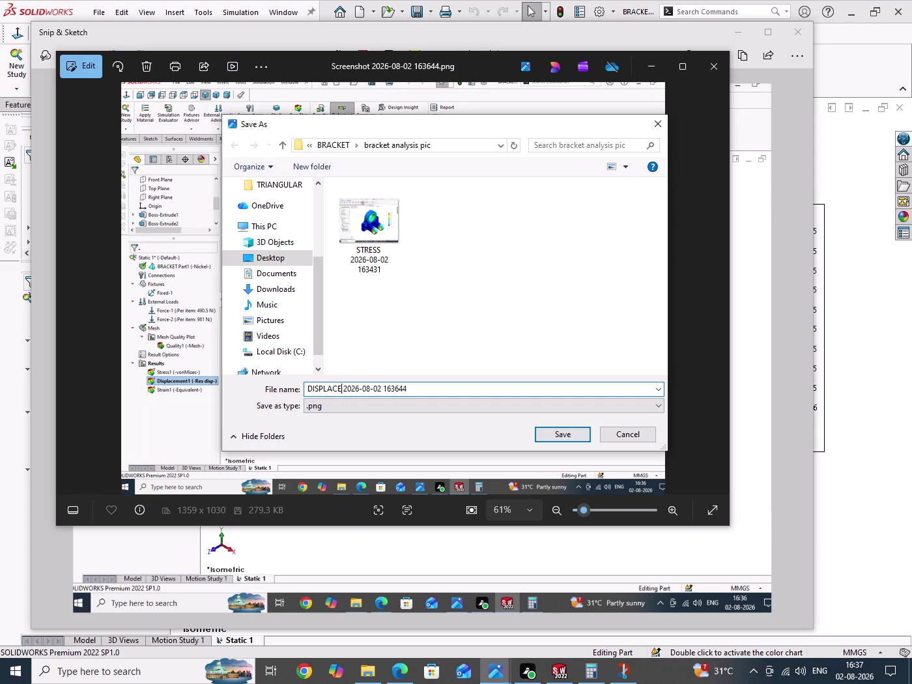
text(MEN)
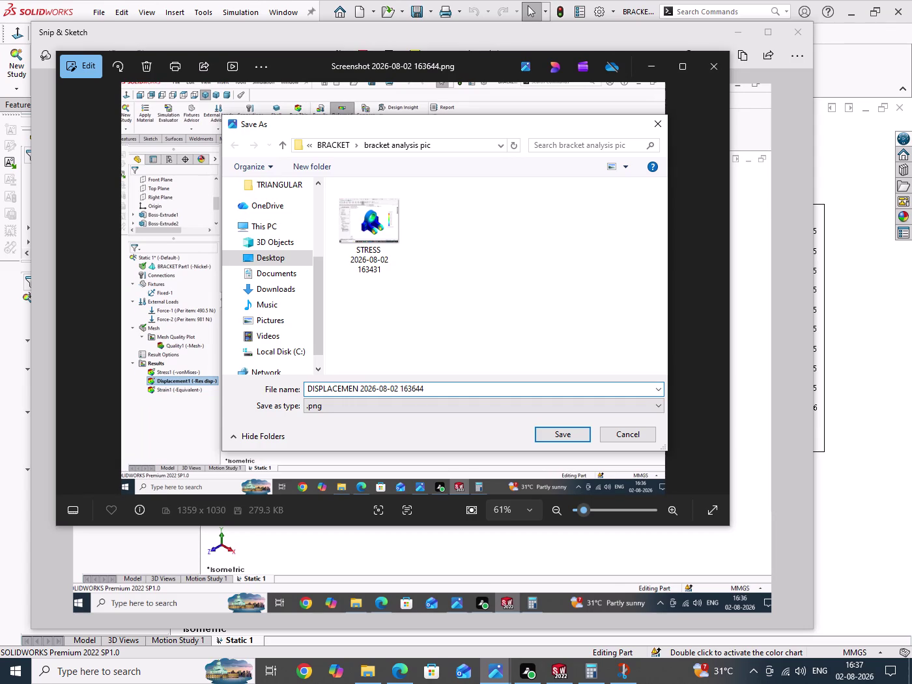
key(t)
key(space)
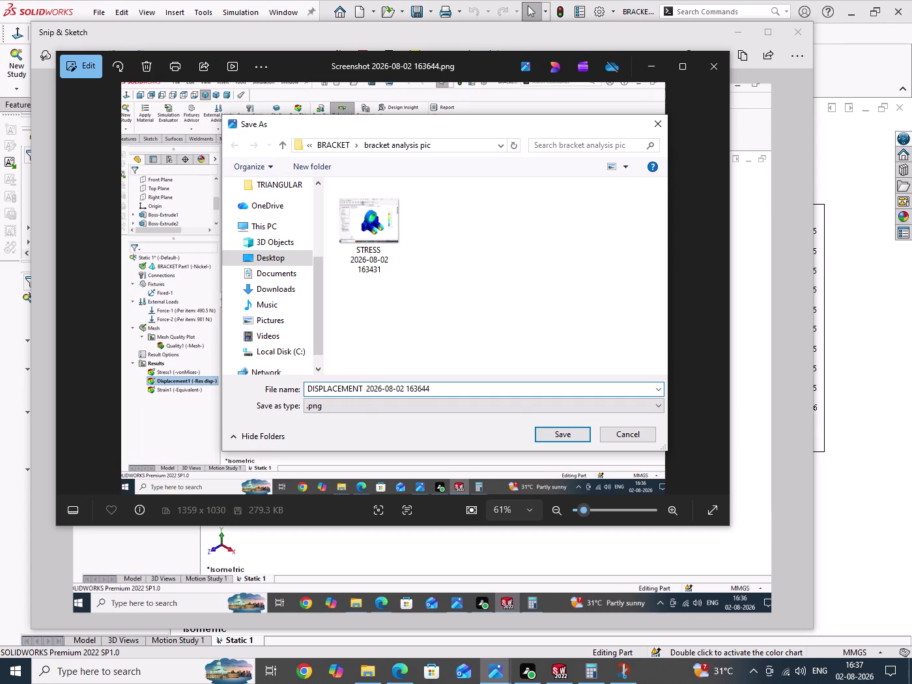
click(580, 437)
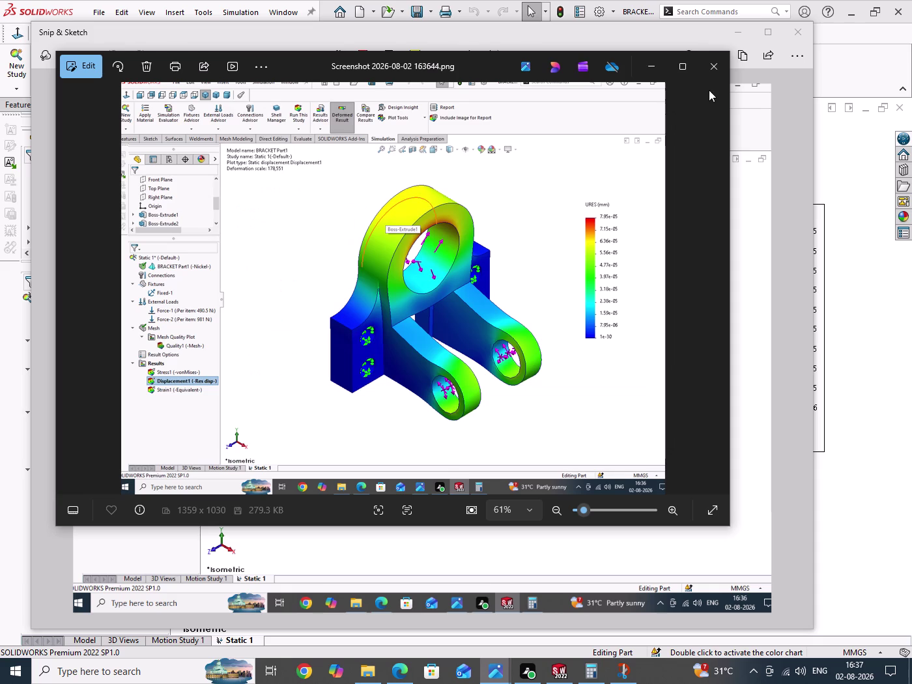
Close the Photos viewer and the Snip & Sketch editor.
click(714, 70)
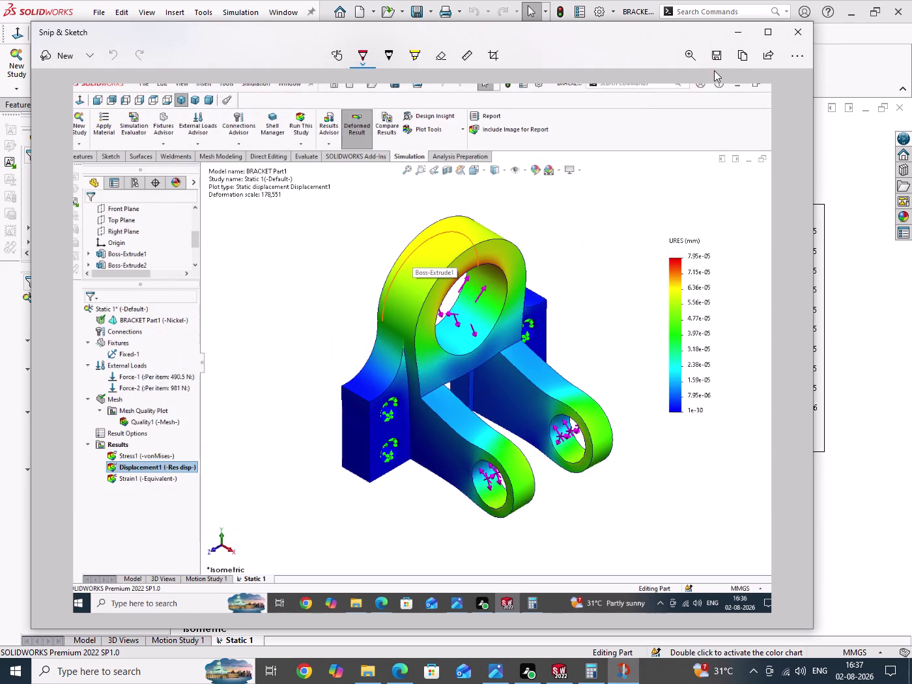
click(793, 37)
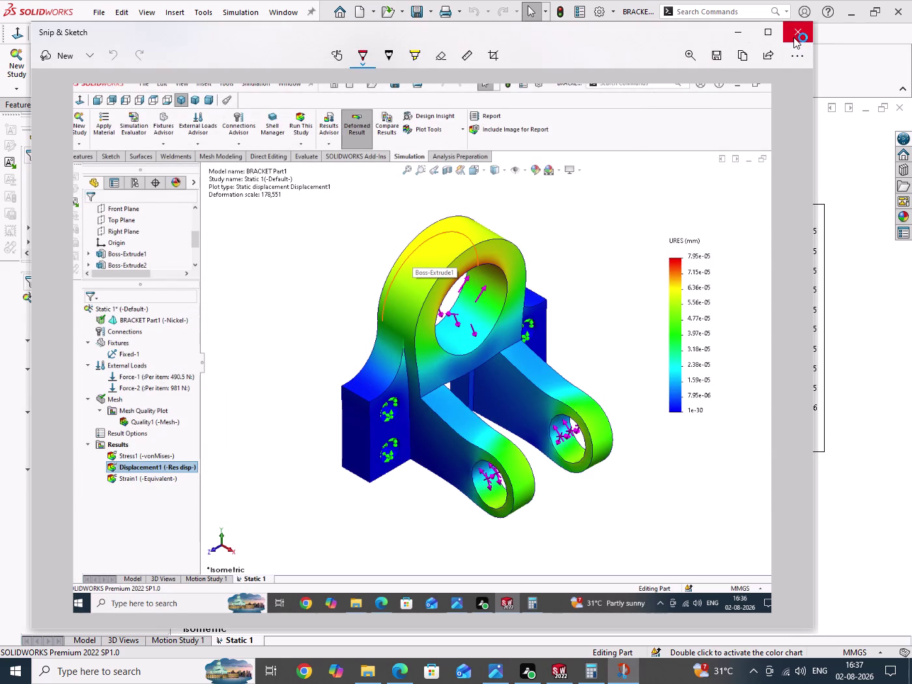
drag(261, 260, 289, 362)
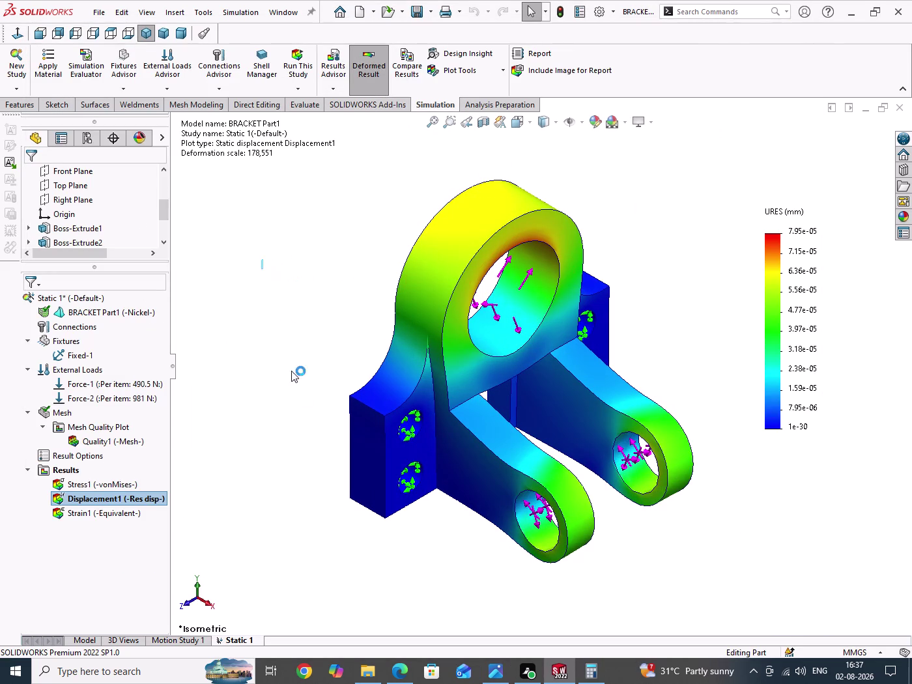
Show the Strain1 equivalent strain plot on the bracket.
drag(289, 362, 304, 409)
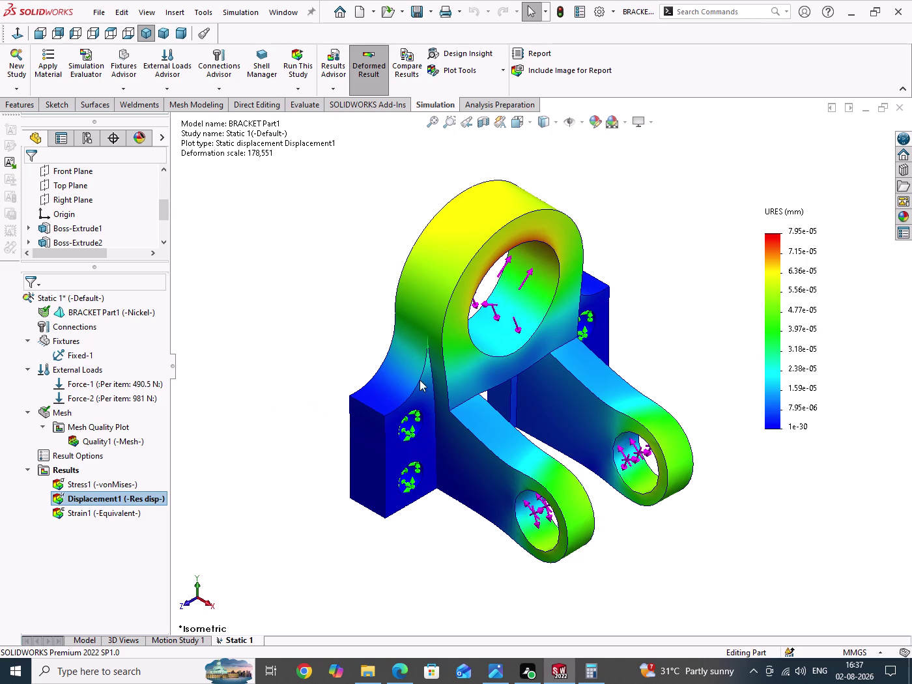
right_click(120, 514)
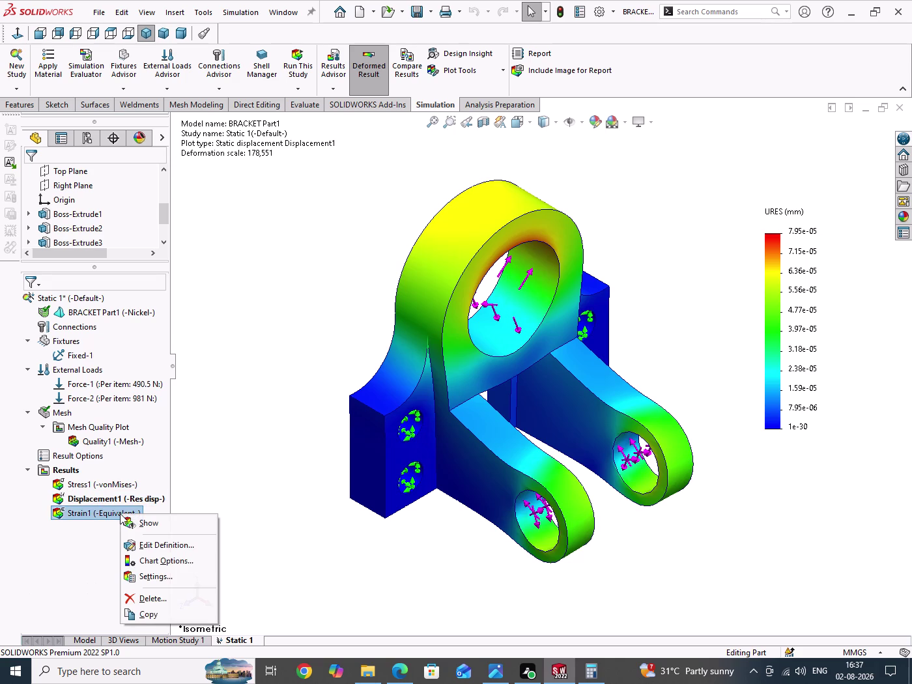
click(135, 523)
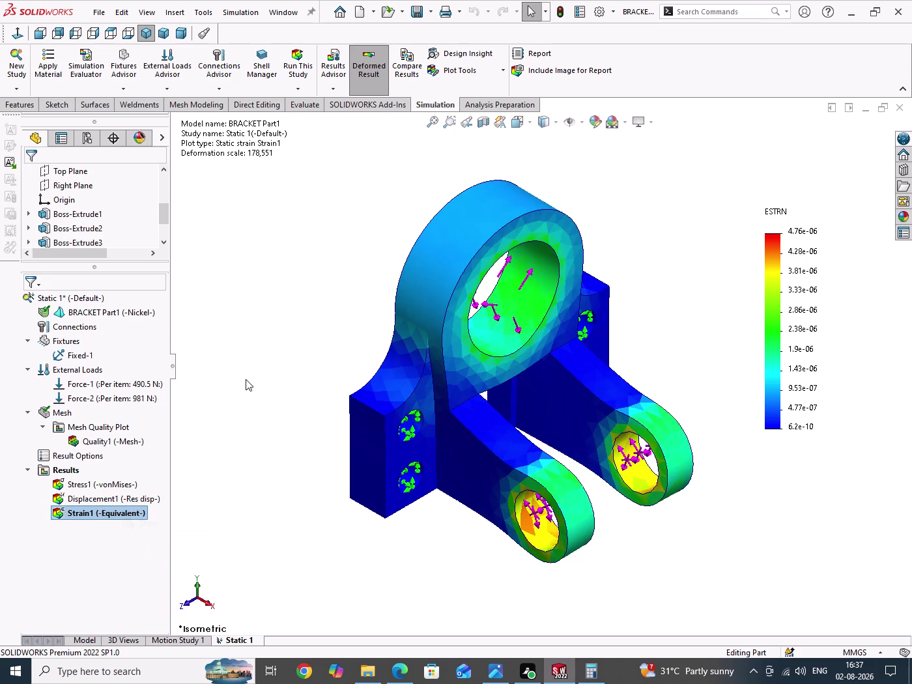
drag(246, 379, 291, 468)
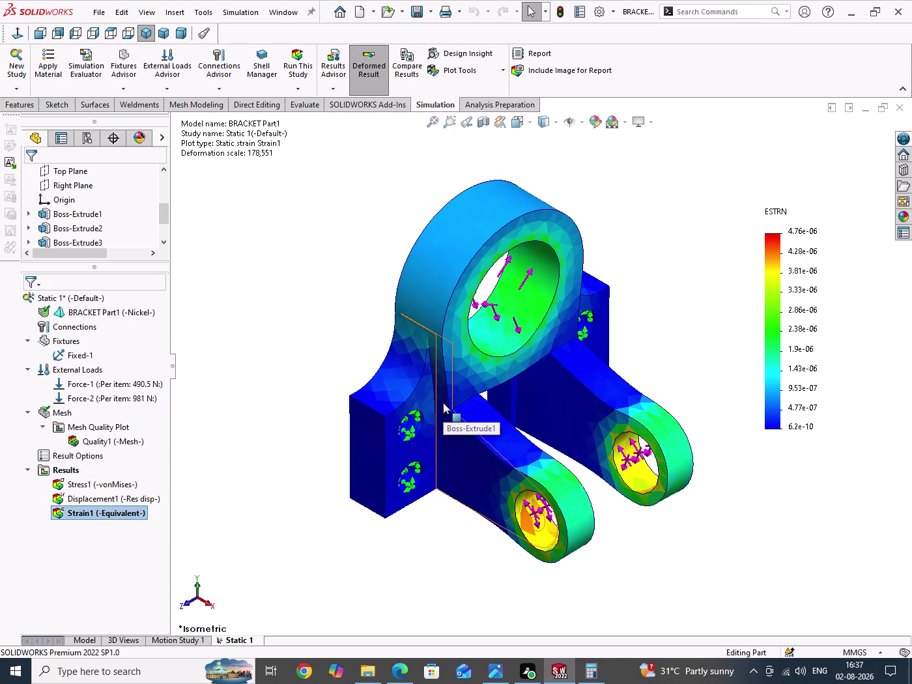
Take a rectangular snip of the SOLIDWORKS window and open it from notifications.
key(shift+super+s)
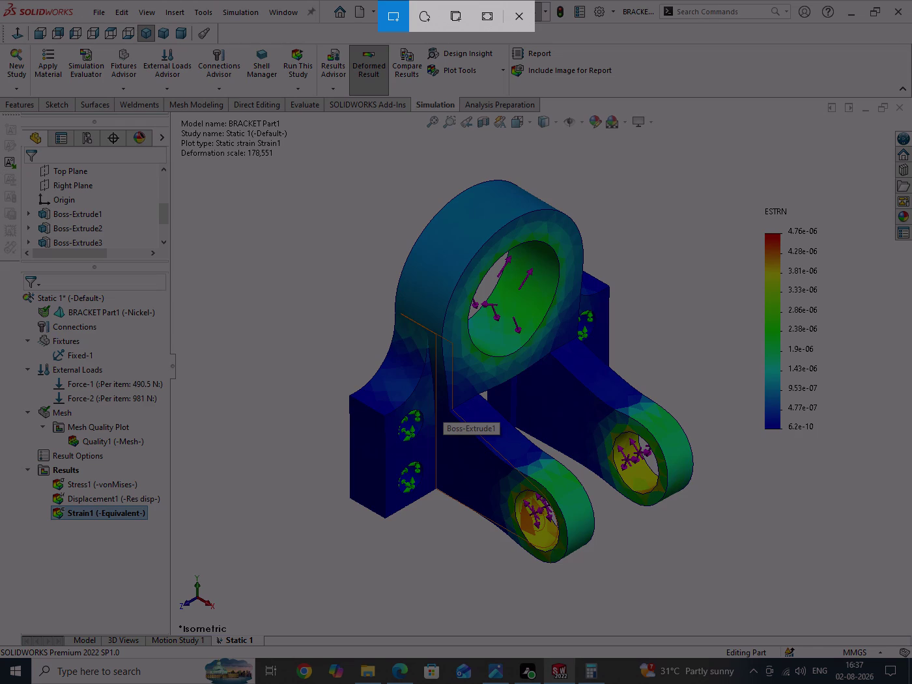
click(390, 17)
drag(0, 4, 910, 683)
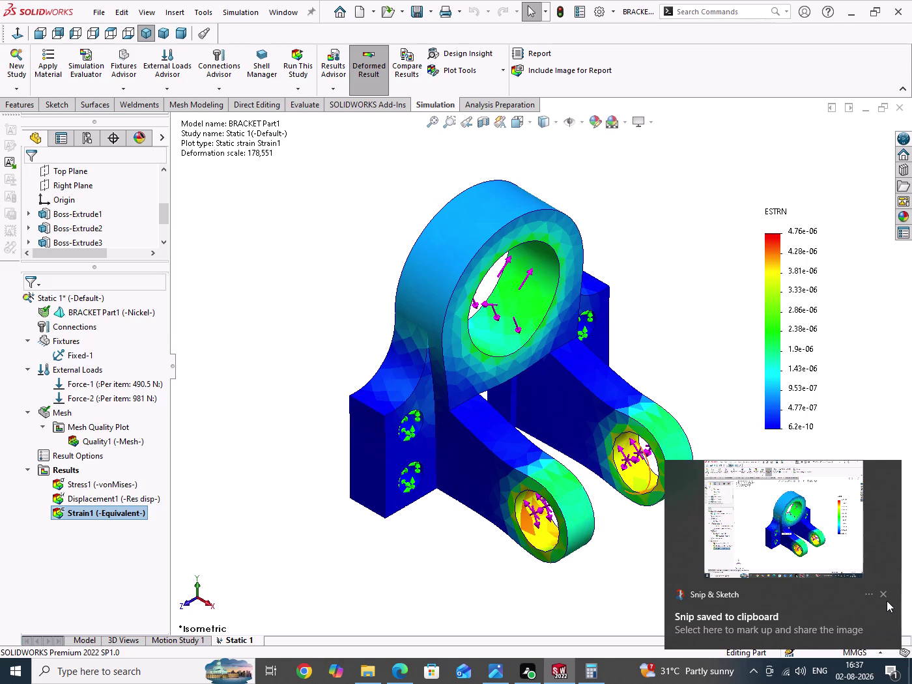
click(882, 594)
click(891, 673)
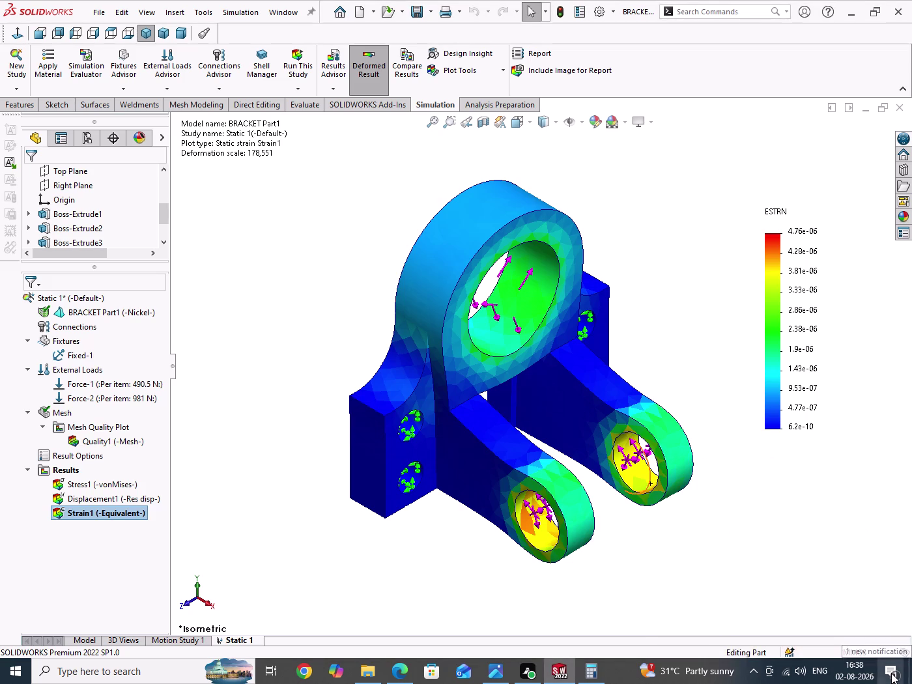
click(753, 146)
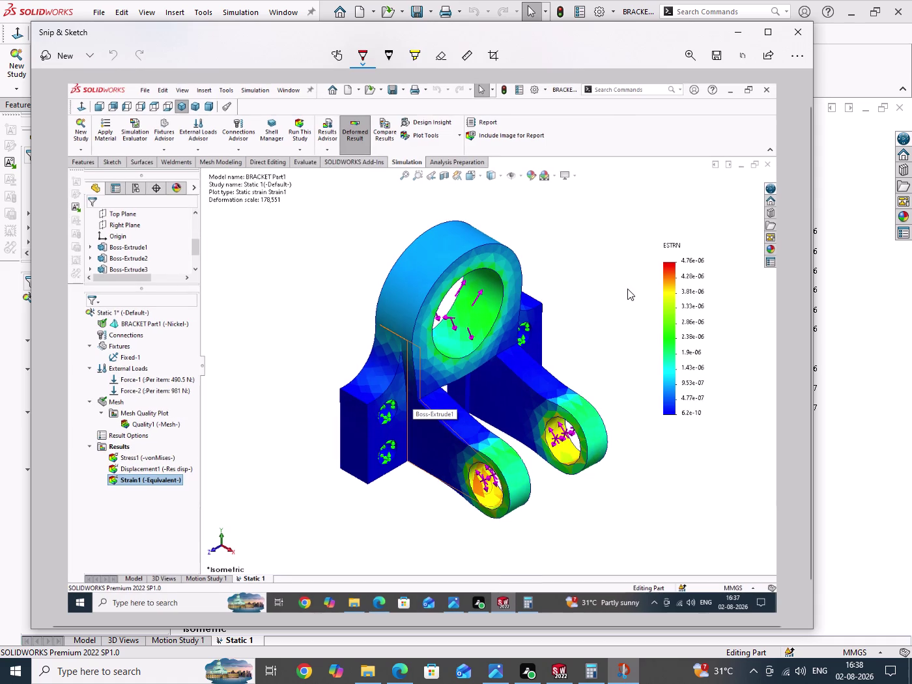
Open the strain snip with Photos and bring up its Save as dialog.
click(795, 61)
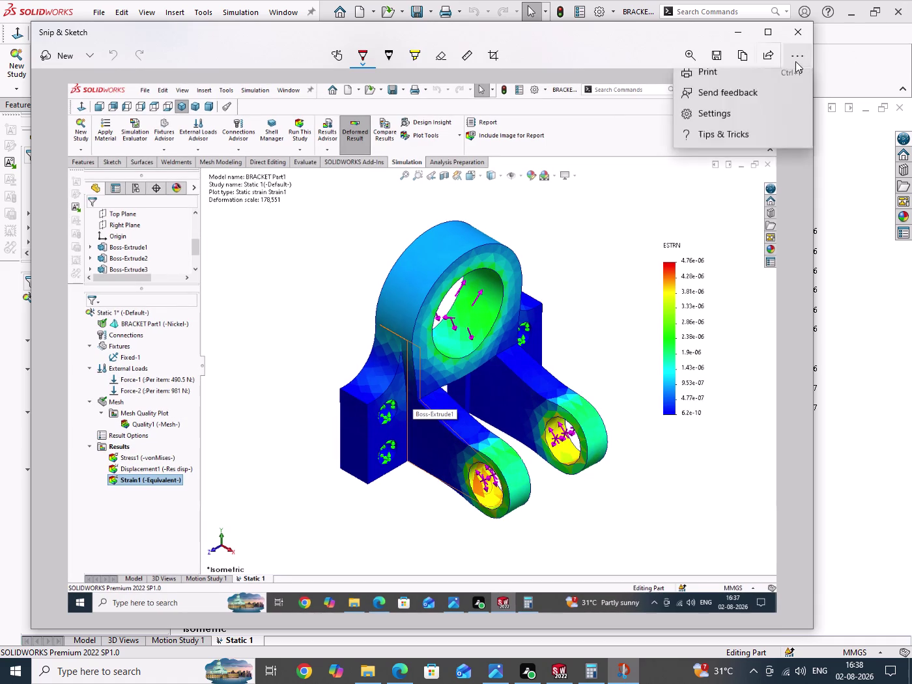
click(731, 104)
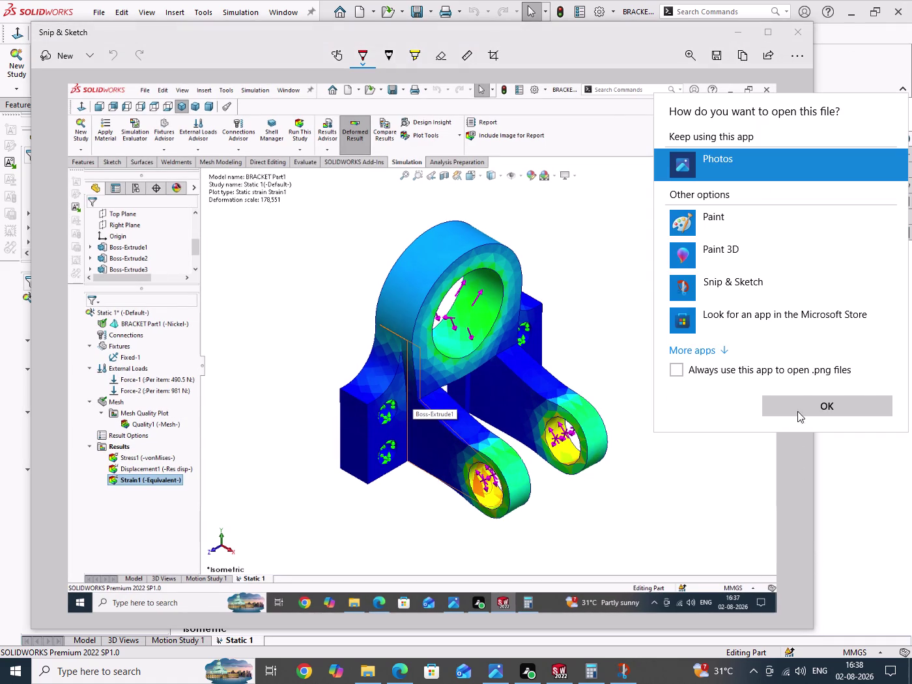
click(850, 406)
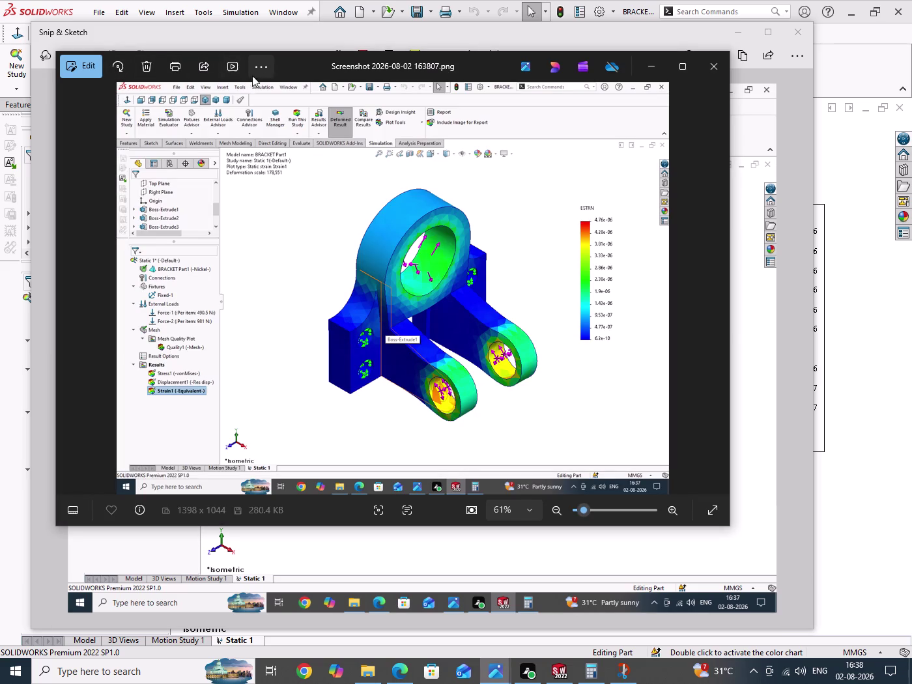
click(257, 71)
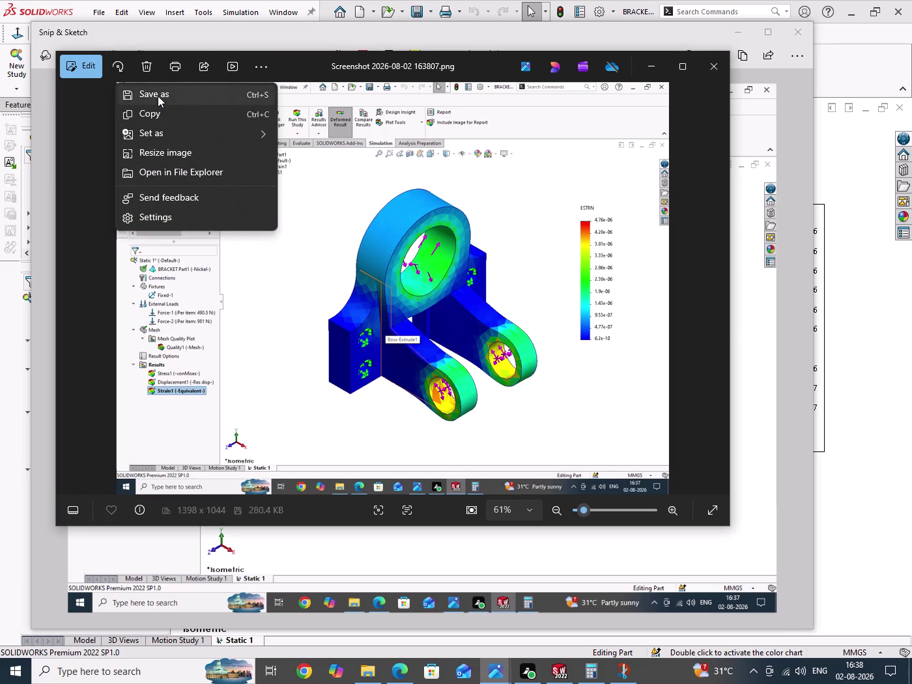
click(158, 96)
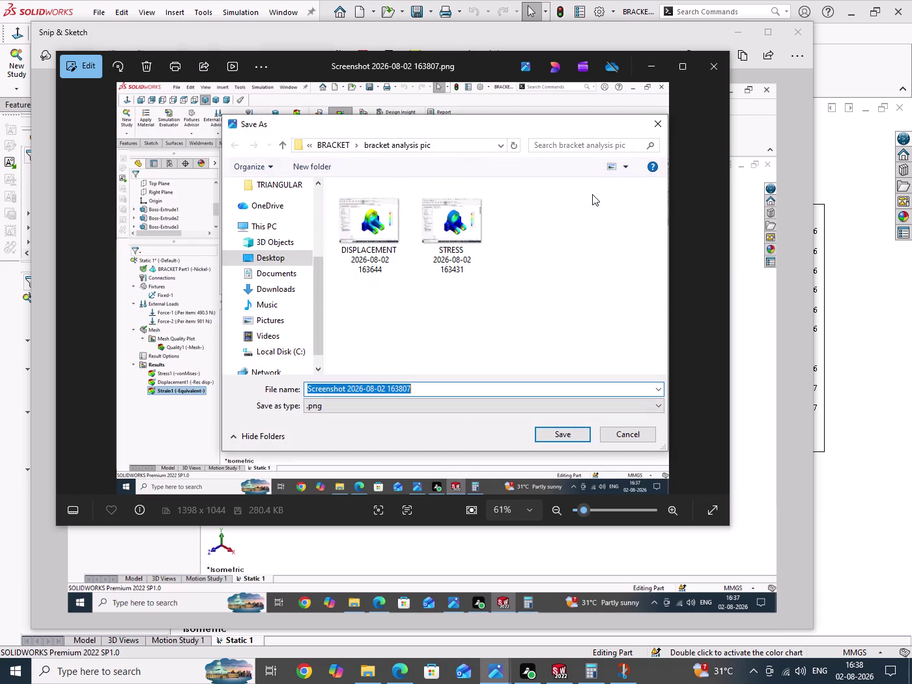
click(345, 386)
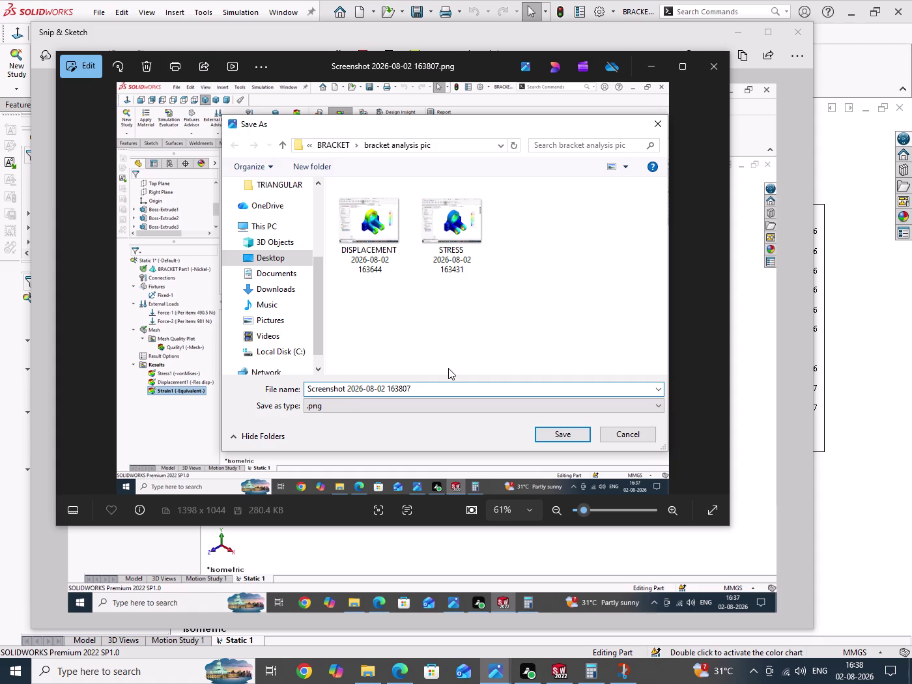
Minimize SOLIDWORKS and navigate the save dialog into the bracket analysis pic folder.
click(560, 668)
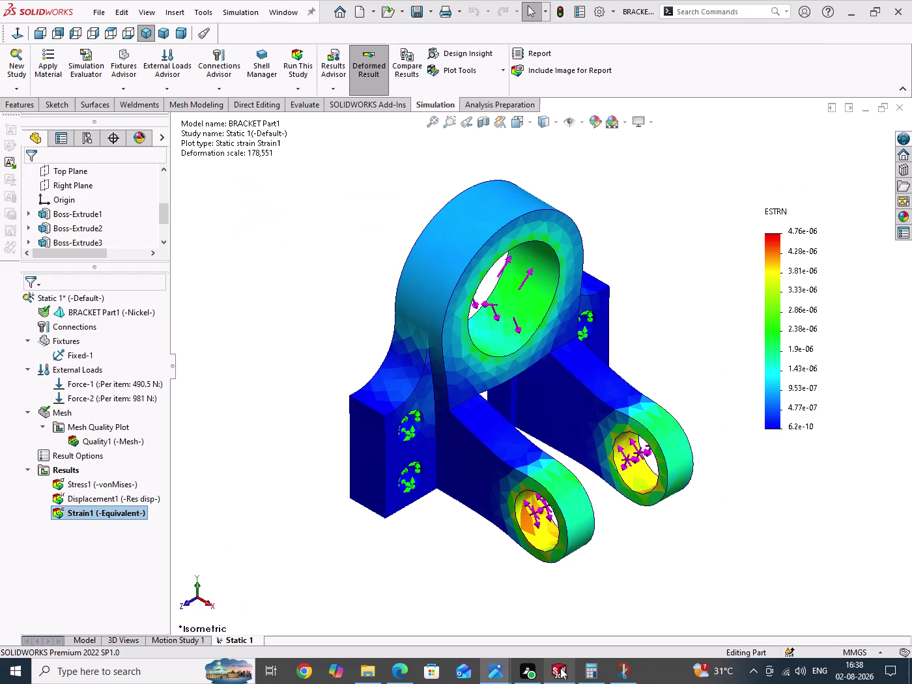
click(560, 668)
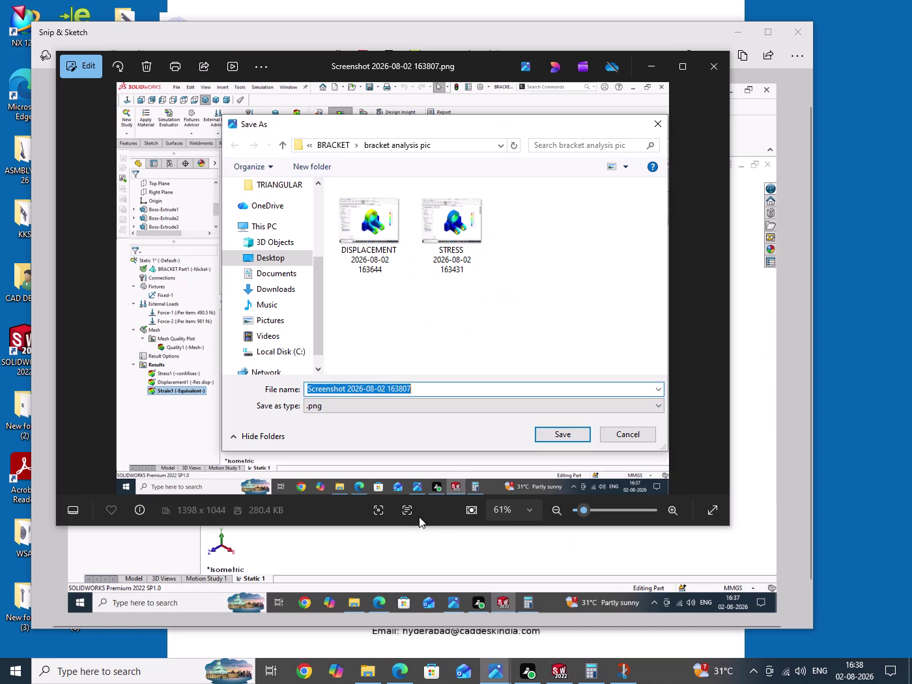
click(346, 390)
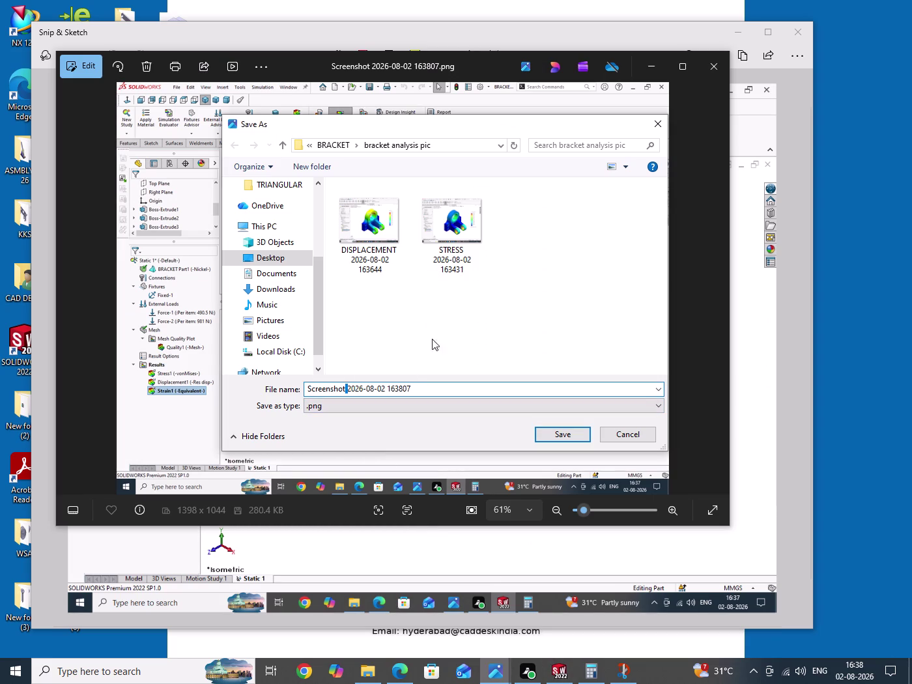
click(404, 340)
key(BackSpace)
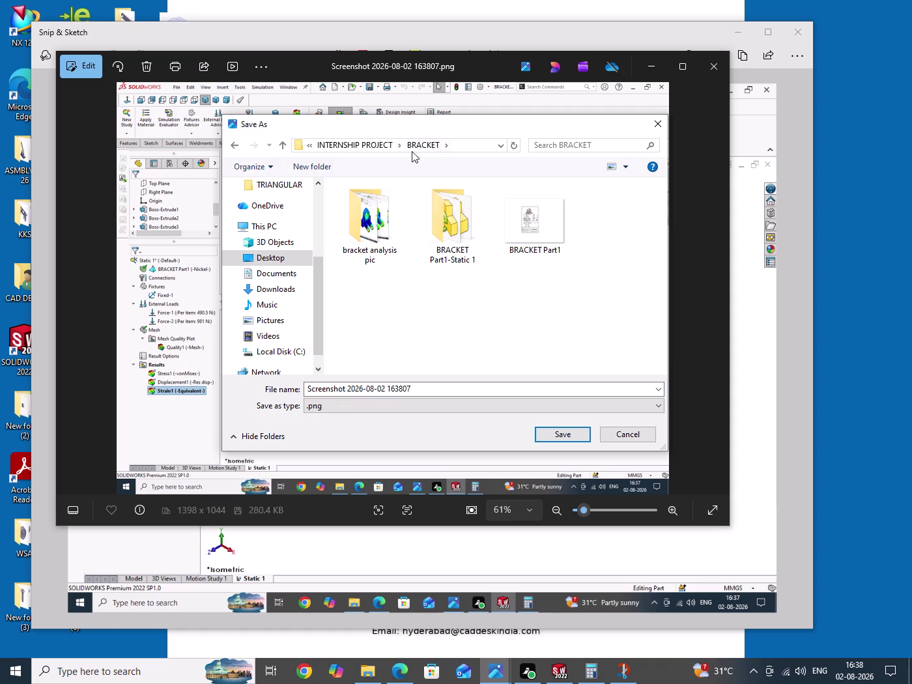
double_click(381, 205)
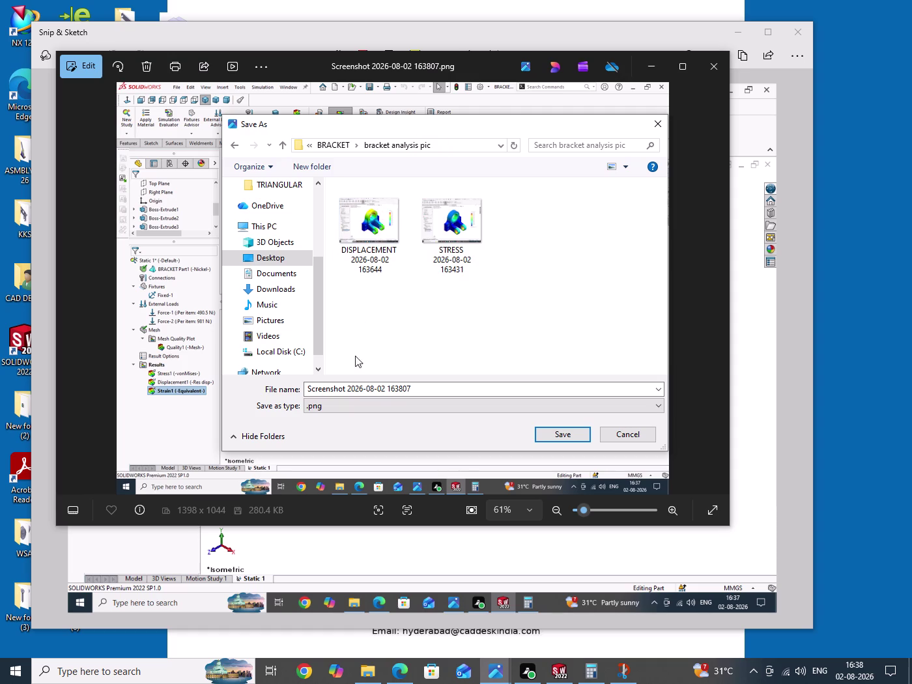
click(342, 388)
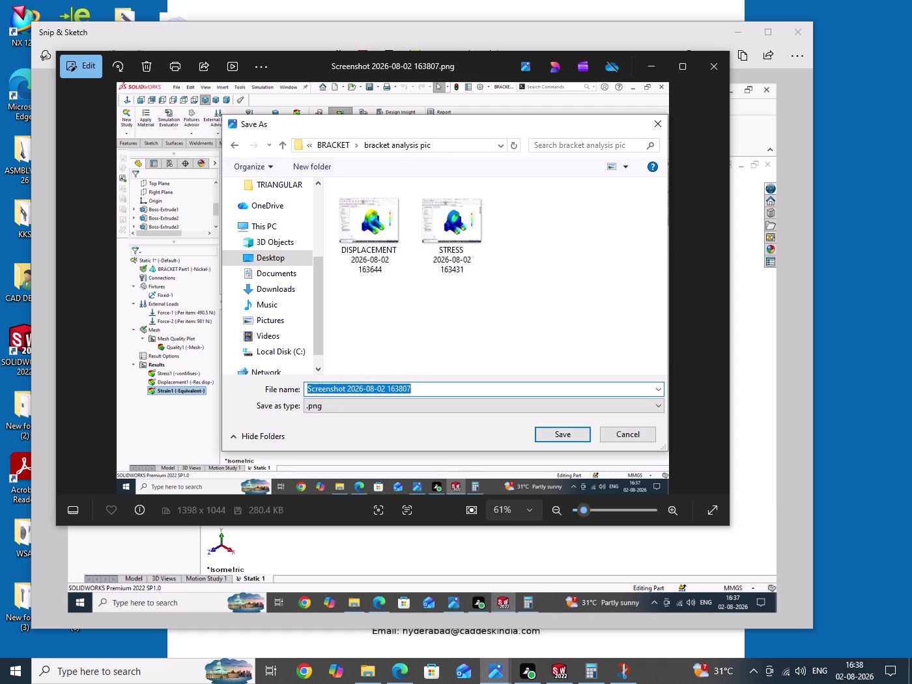
click(344, 389)
key(BackSpace)
key(BackSpace)
key(BackSpace)
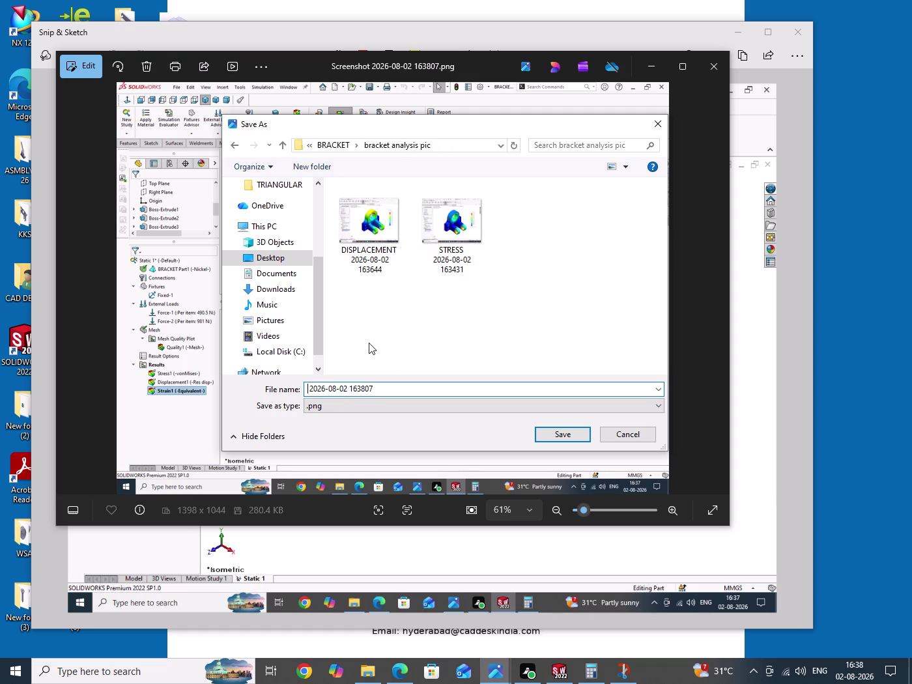
text(ST)
text(A)
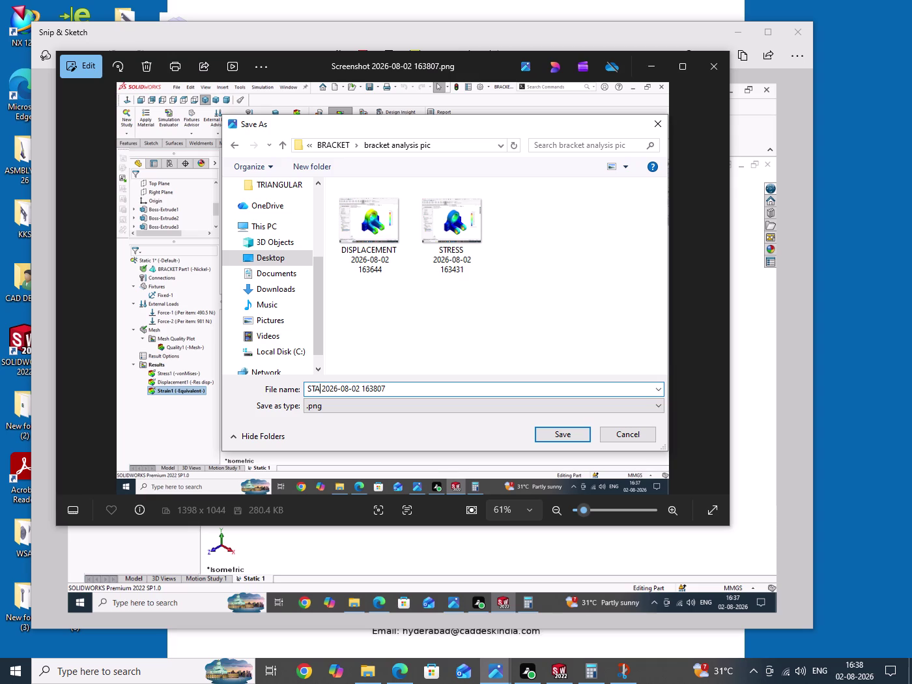
key(BackSpace)
text(RA)
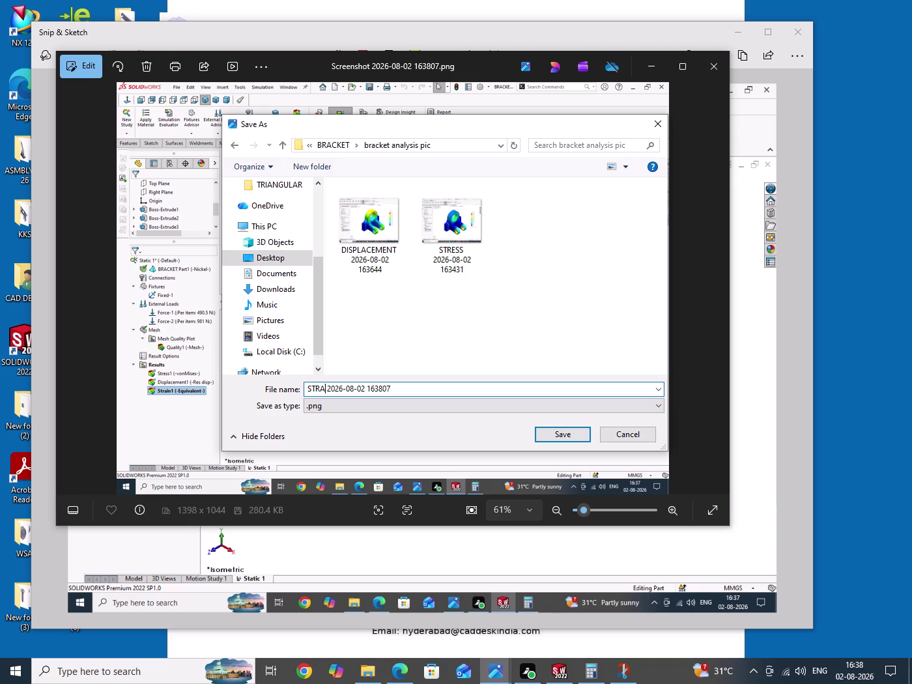
text(IN)
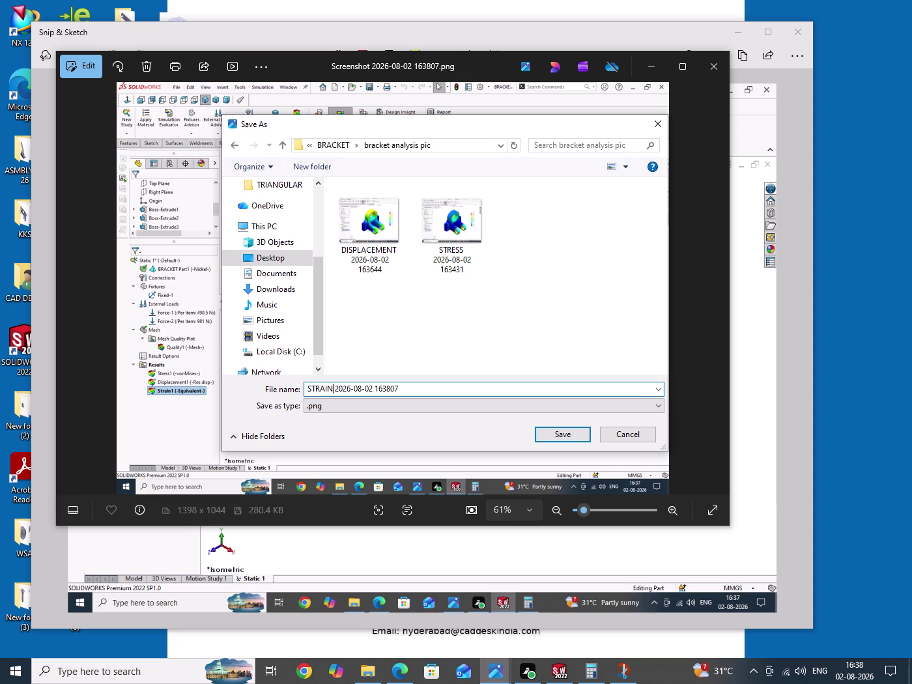
key(space)
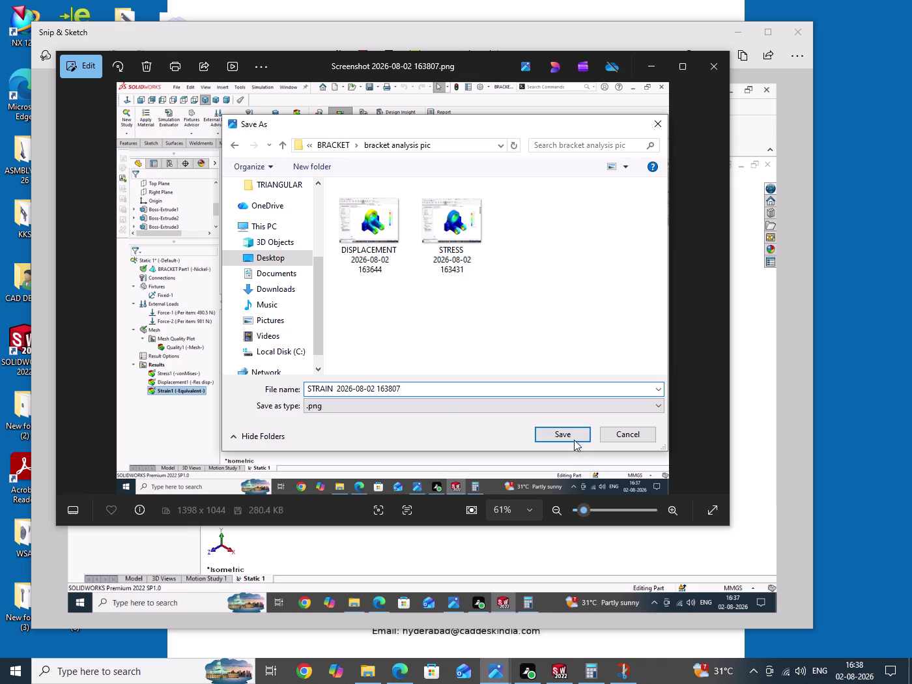
click(575, 437)
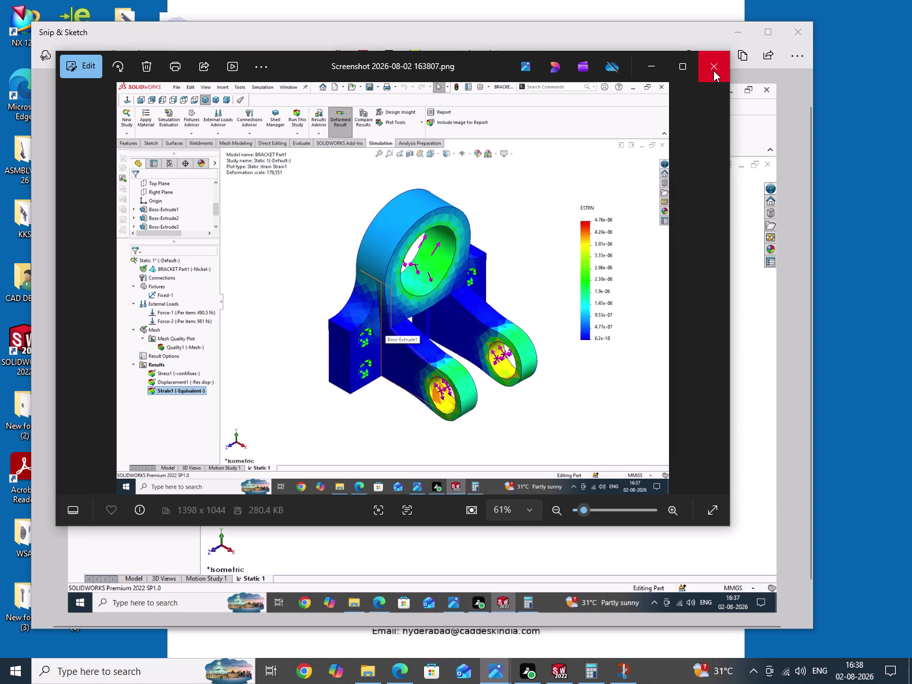
click(714, 71)
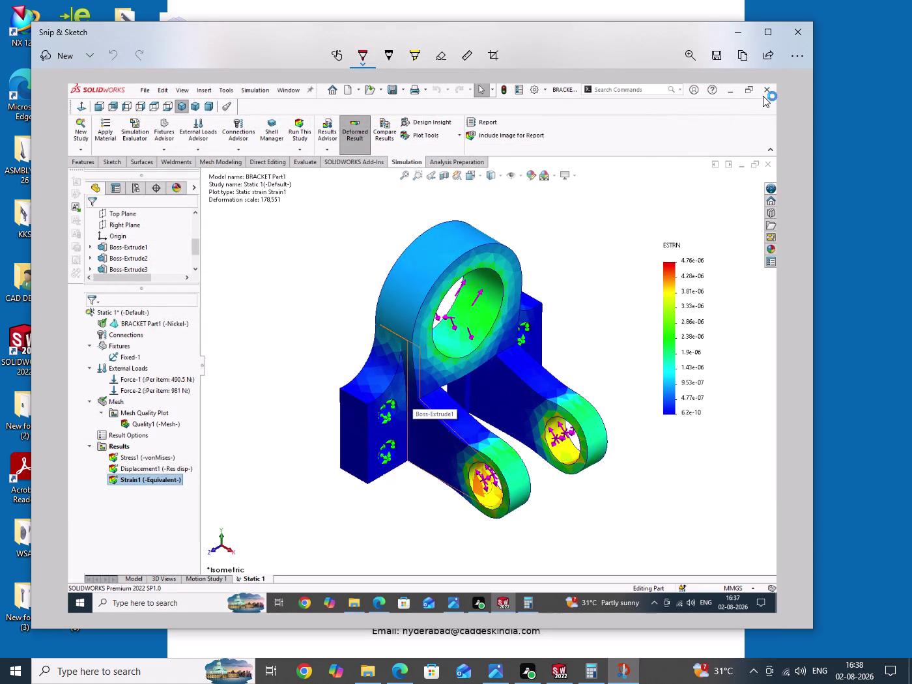